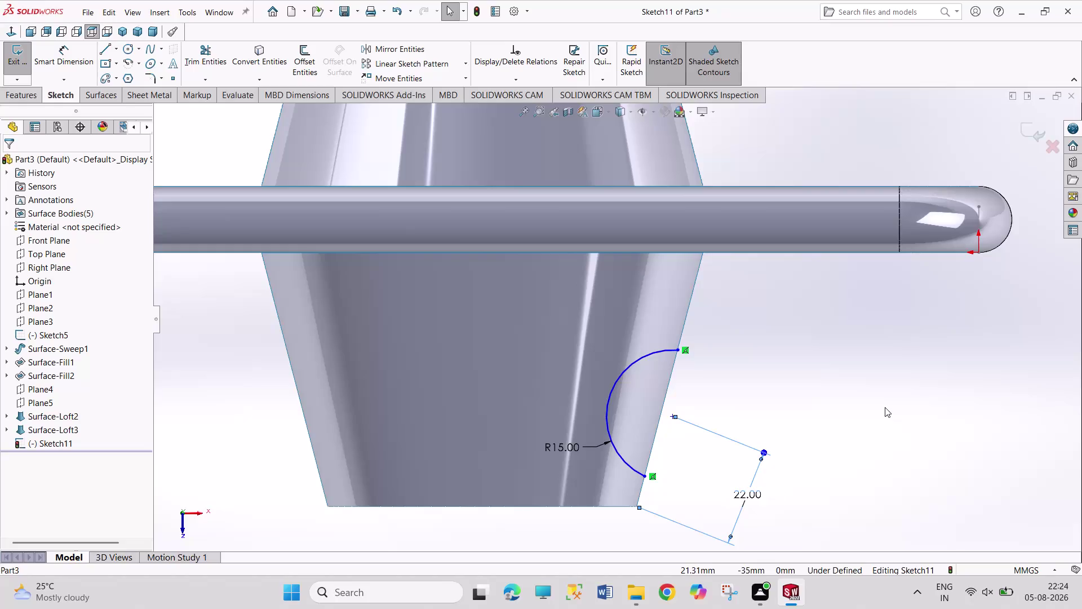
Select the 22 mm dimension on the arc sketch and try deleting it.
key(Escape)
key(Escape)
key(Escape)
key(Escape)
key(Escape)
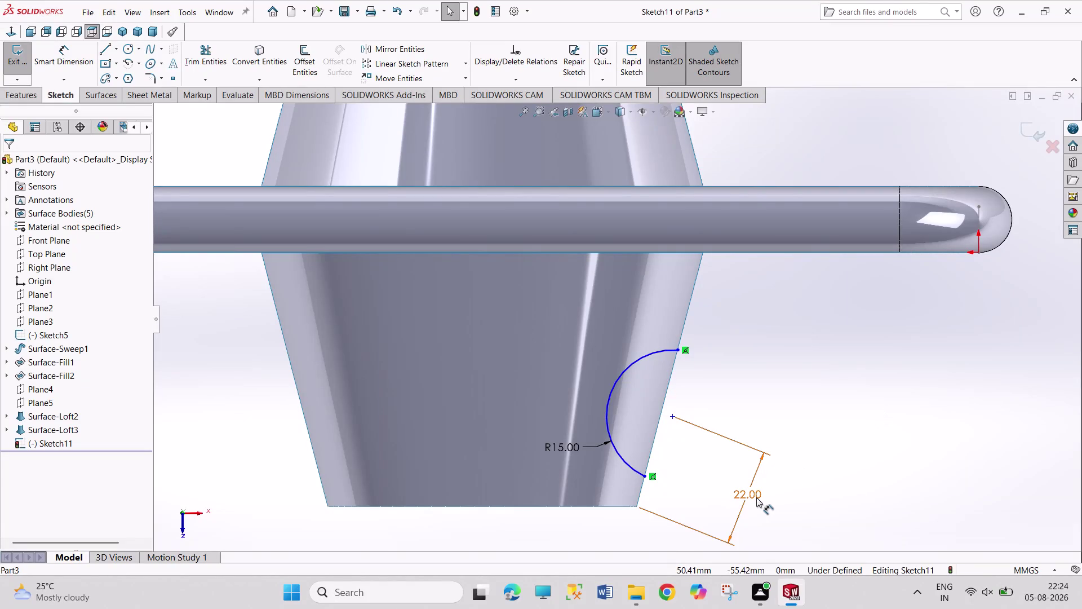
click(756, 497)
key(Escape)
key(Escape)
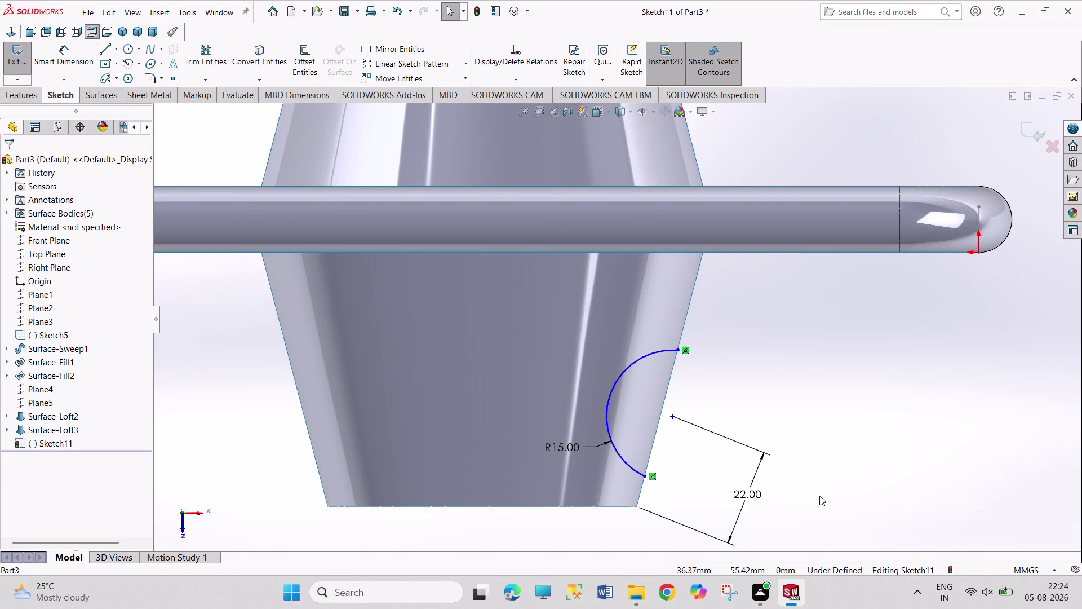
right_click(823, 468)
click(786, 400)
drag(787, 338, 854, 443)
drag(809, 386, 867, 481)
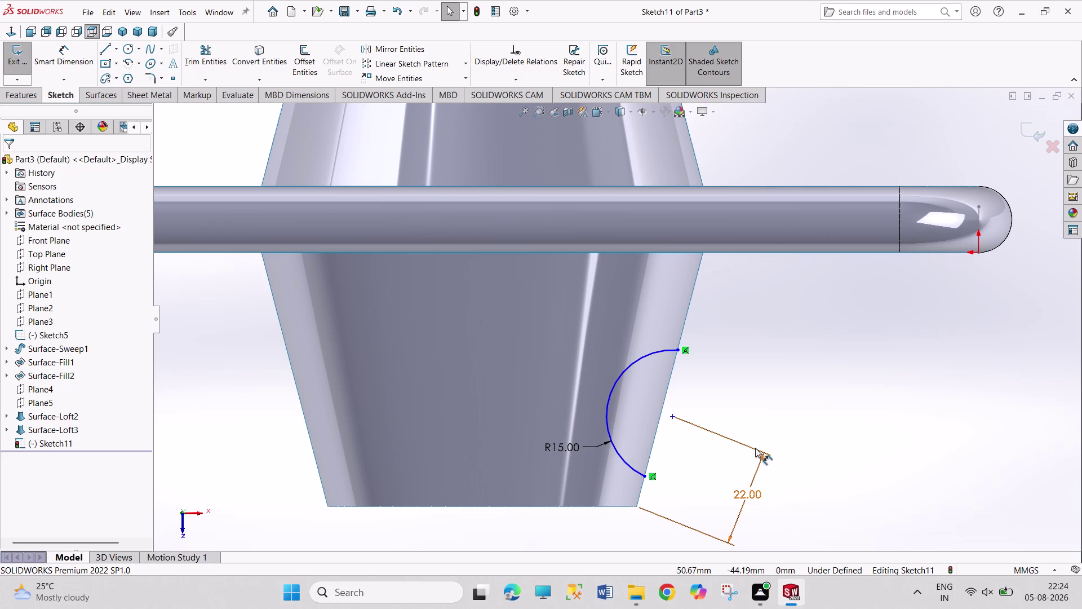
key(Delete)
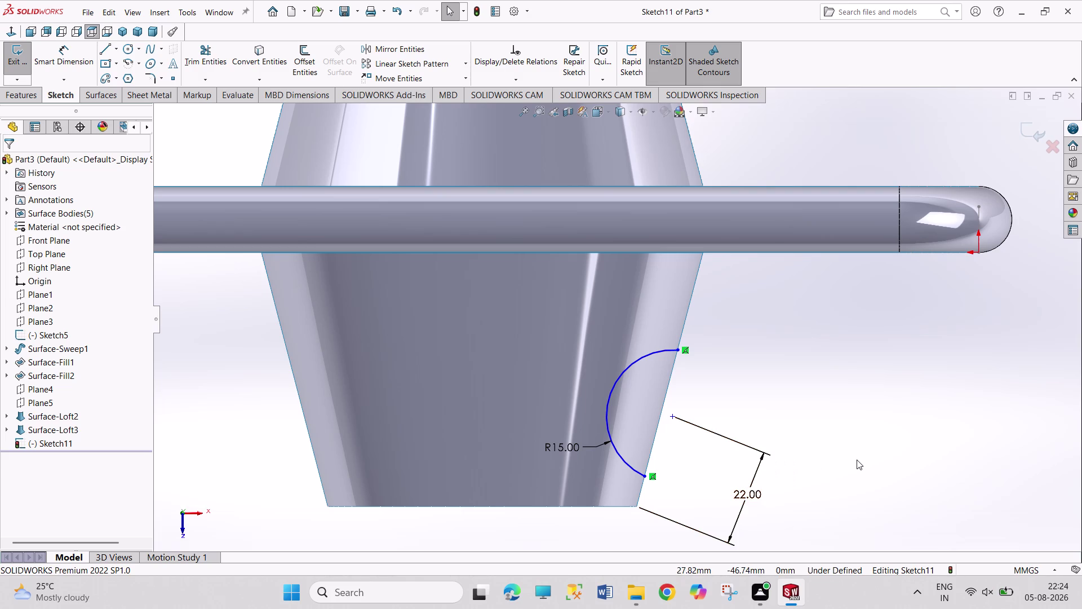
key(Delete)
Delete the 22 mm dimension via its shortcut menu and return to plain selection.
right_click(750, 498)
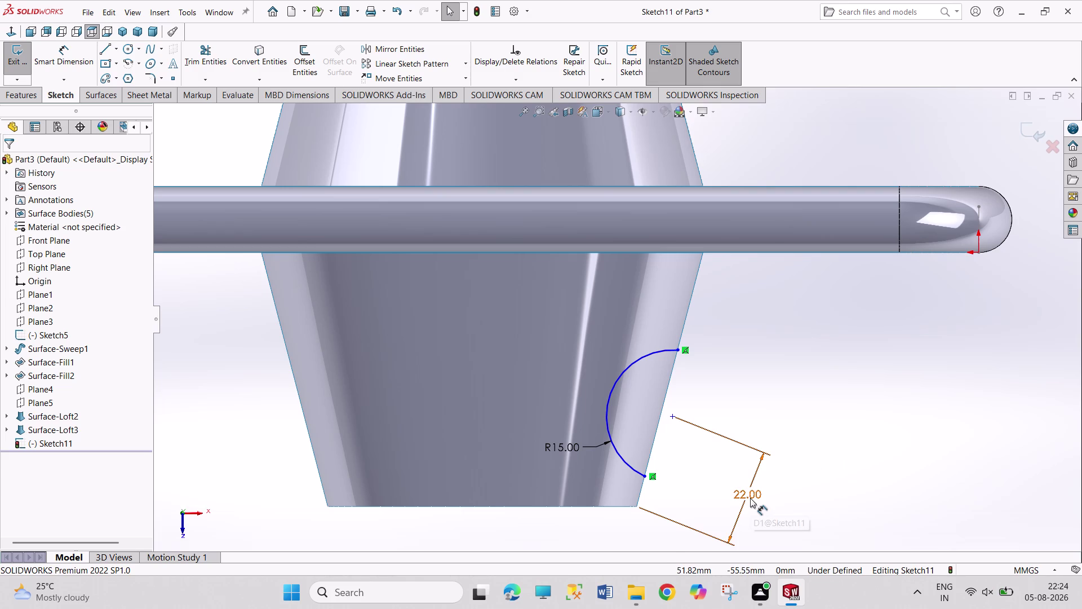
click(780, 440)
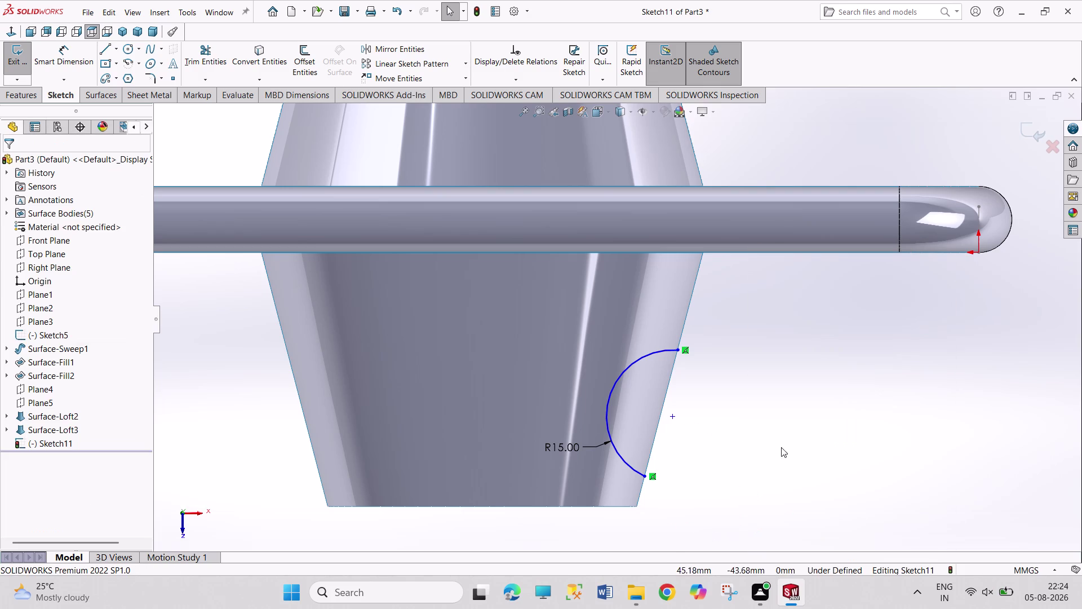
right_drag(782, 448, 788, 346)
right_click(811, 395)
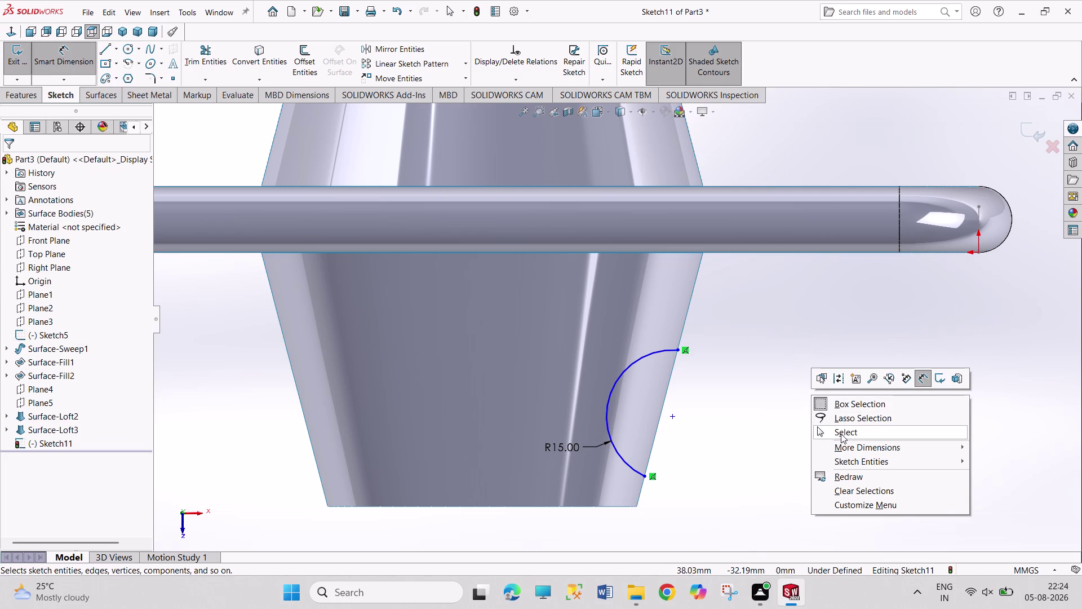
click(841, 433)
click(675, 417)
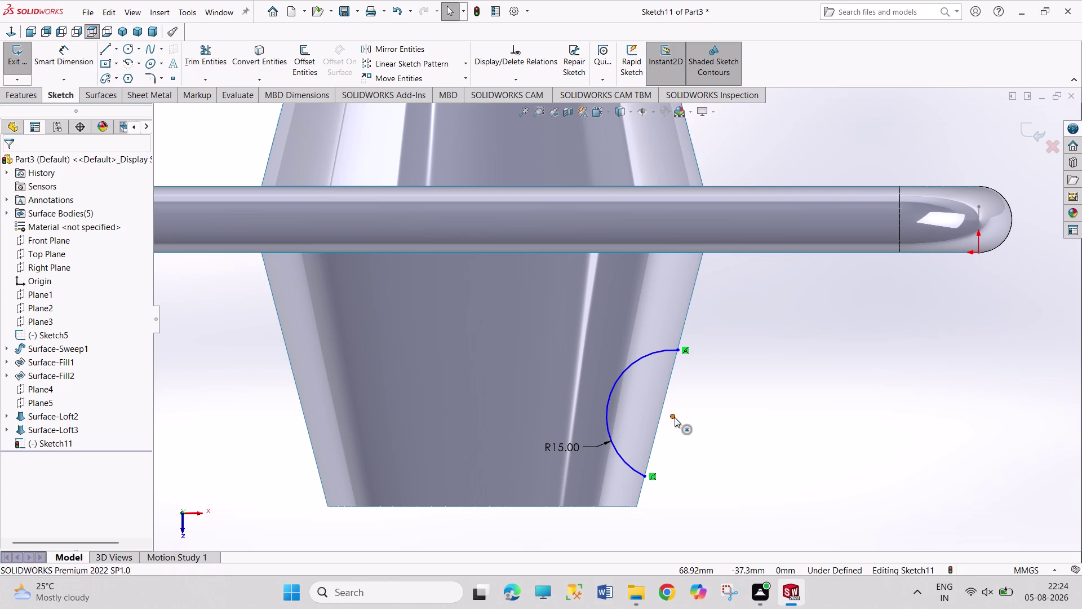
drag(672, 417, 668, 432)
click(715, 475)
Make the arc's centre point coincident with the tapered edge.
click(669, 433)
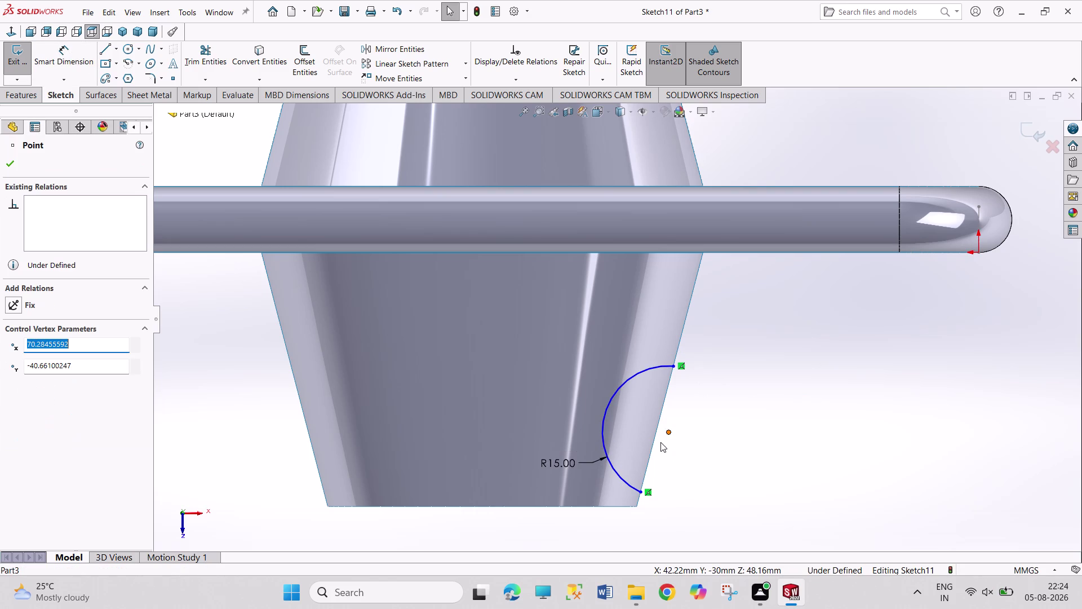
click(654, 439)
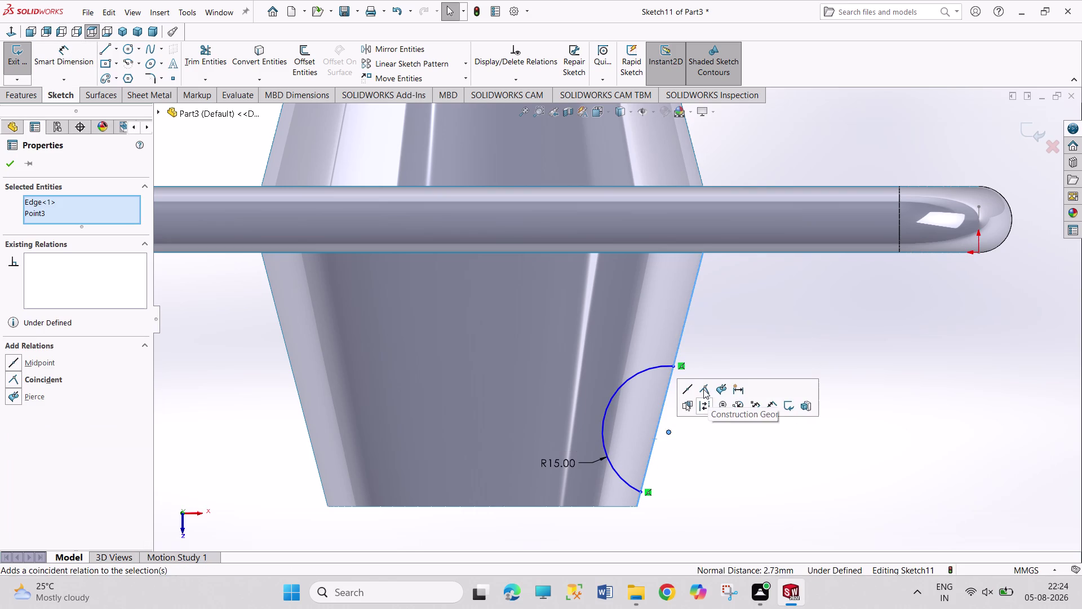
click(703, 389)
click(796, 473)
right_drag(810, 484, 796, 331)
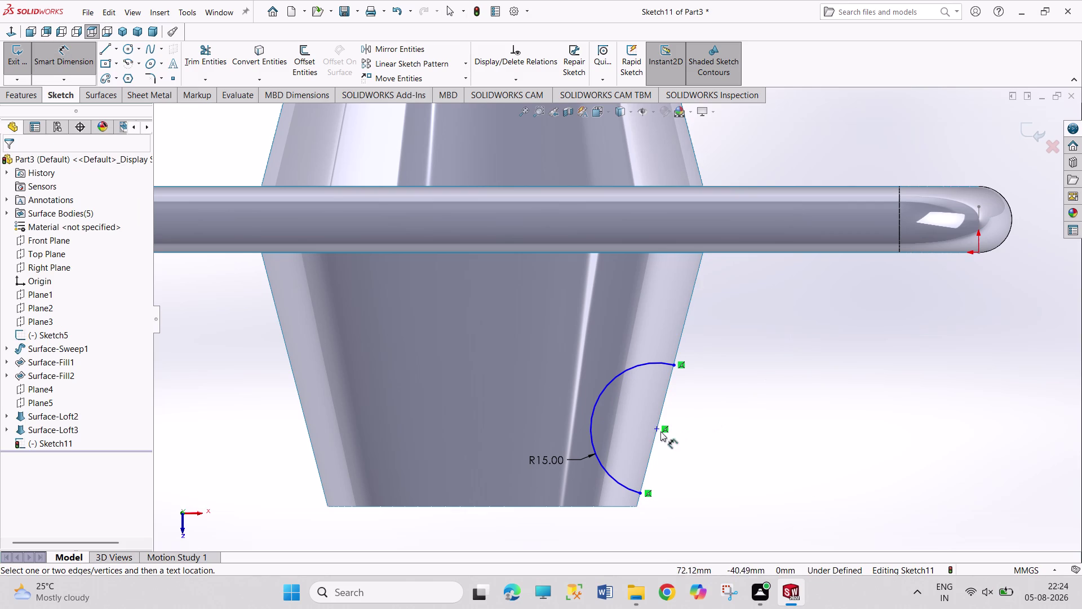
Dimension the centre point 22 mm from the edge's lower corner and exit Sketch11.
click(657, 428)
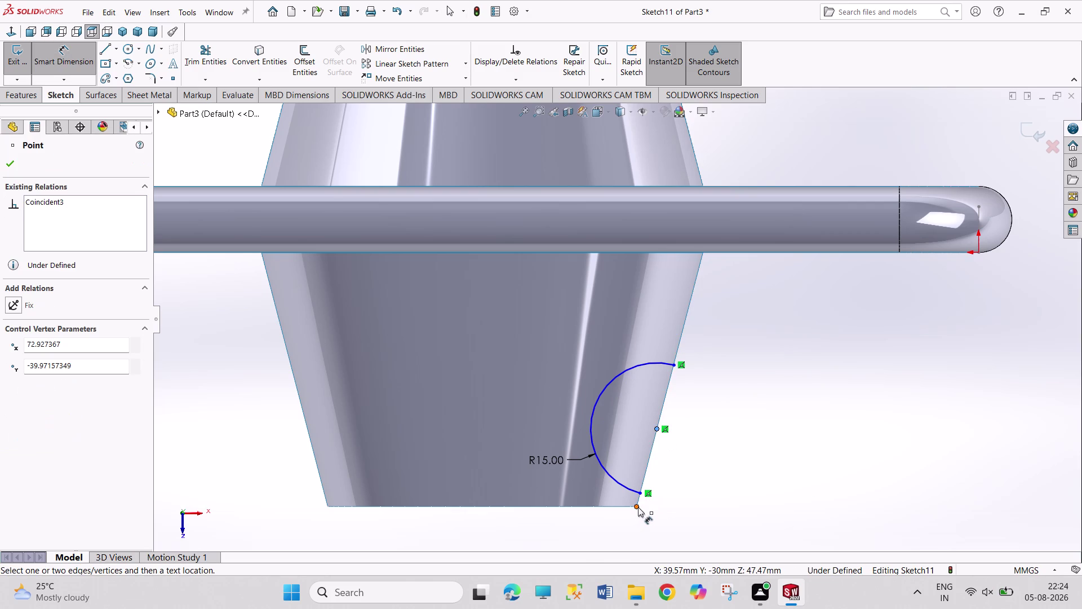
click(637, 506)
click(638, 468)
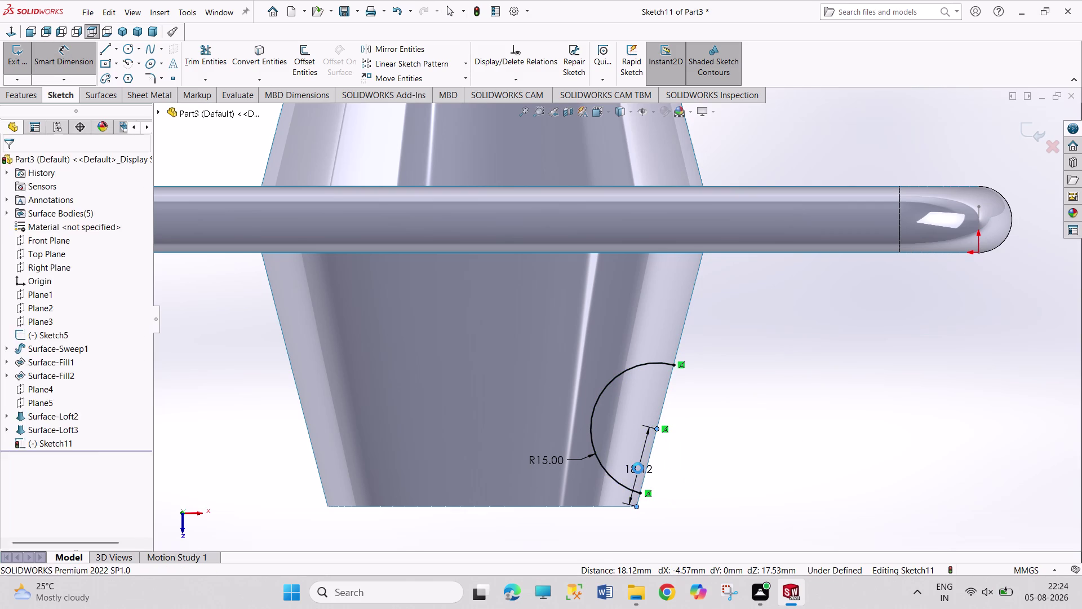
text(22)
key(Return)
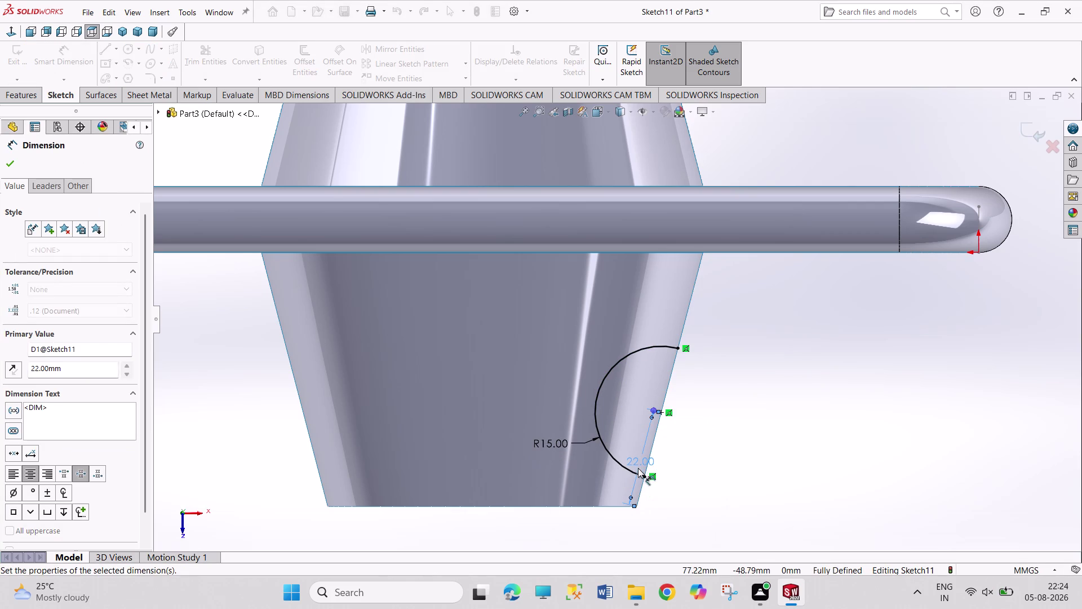
right_click(731, 436)
click(756, 470)
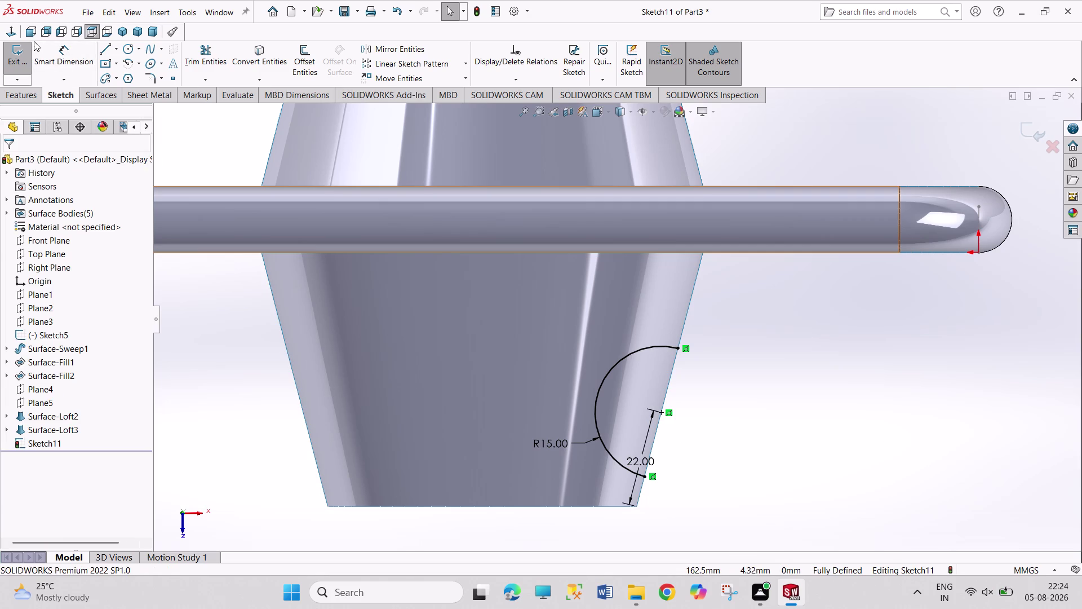
click(17, 51)
Extrude Sketch11's R15 arc as a Blind 80 mm surface in isometric view.
click(117, 32)
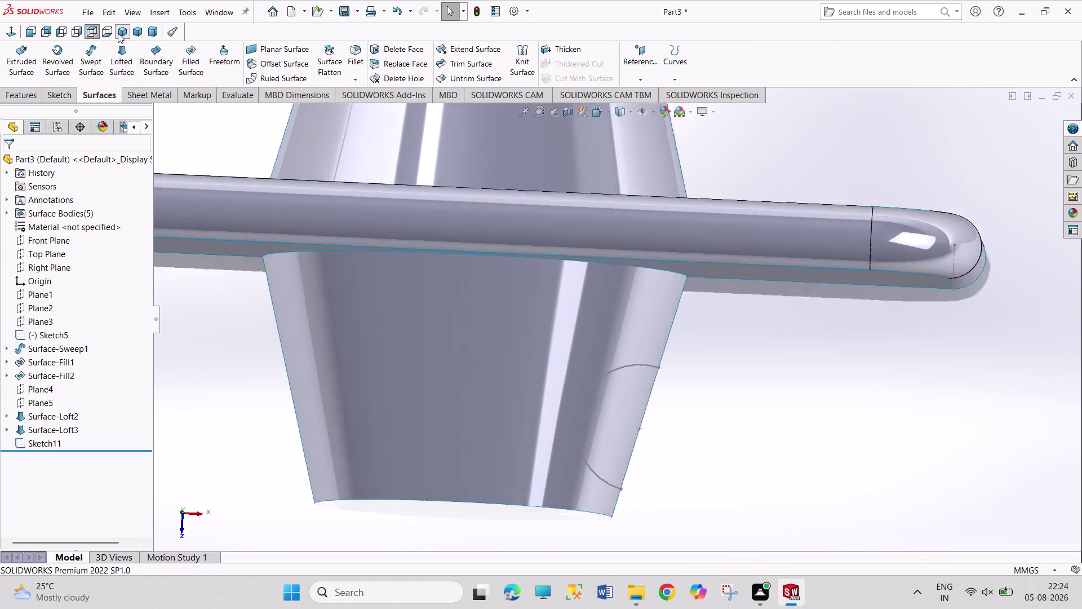
click(16, 64)
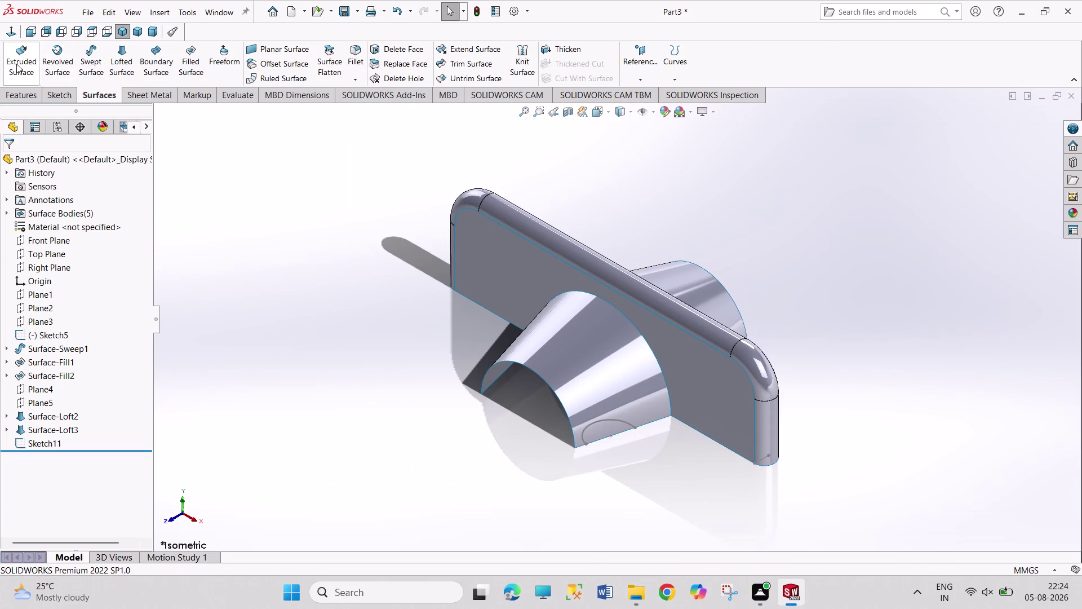
click(599, 421)
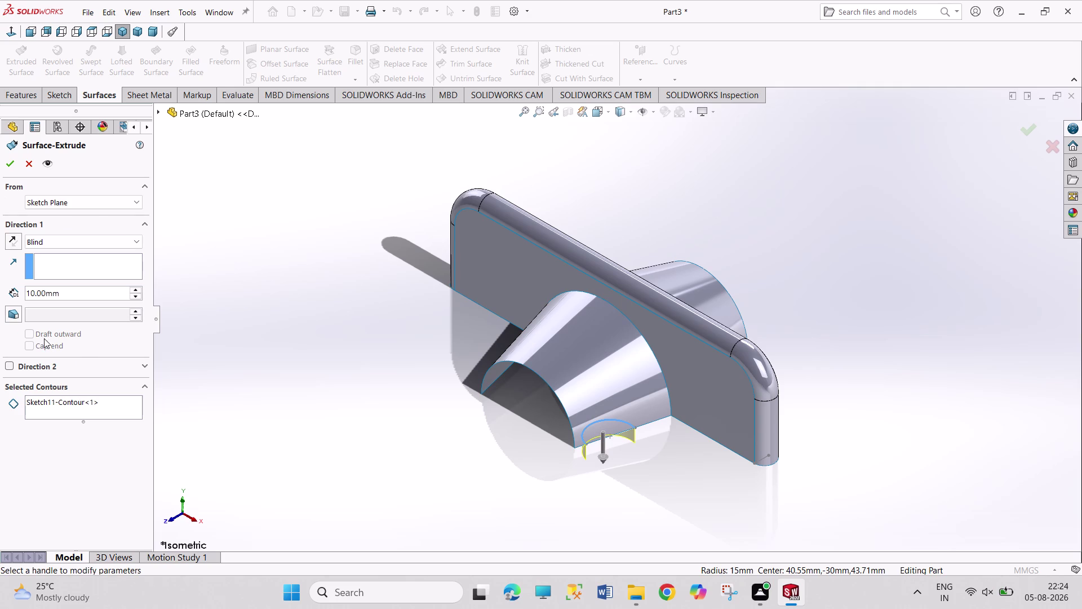
click(12, 241)
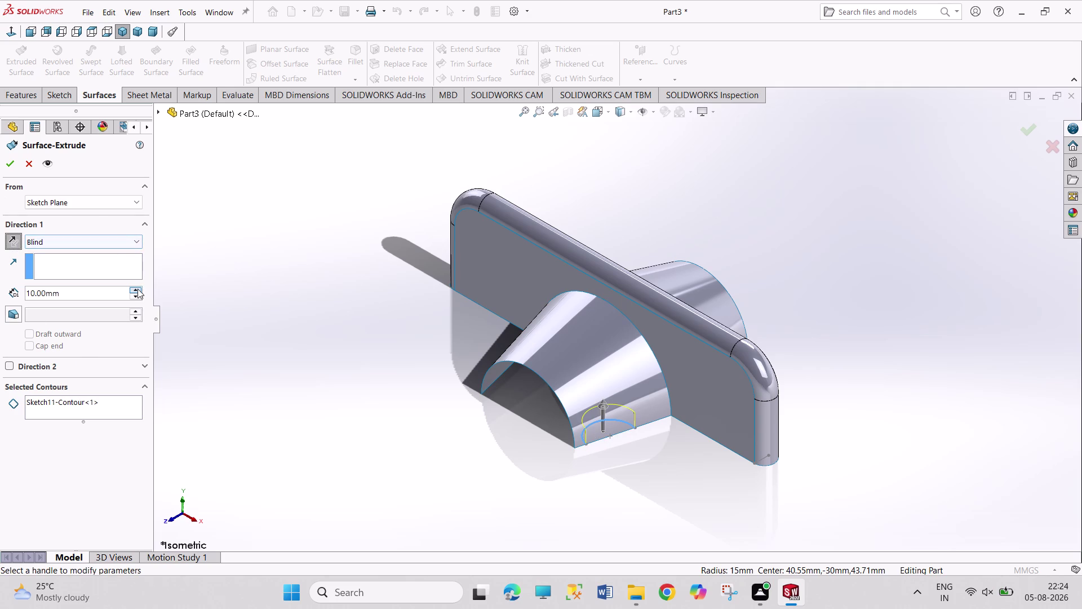
click(137, 288)
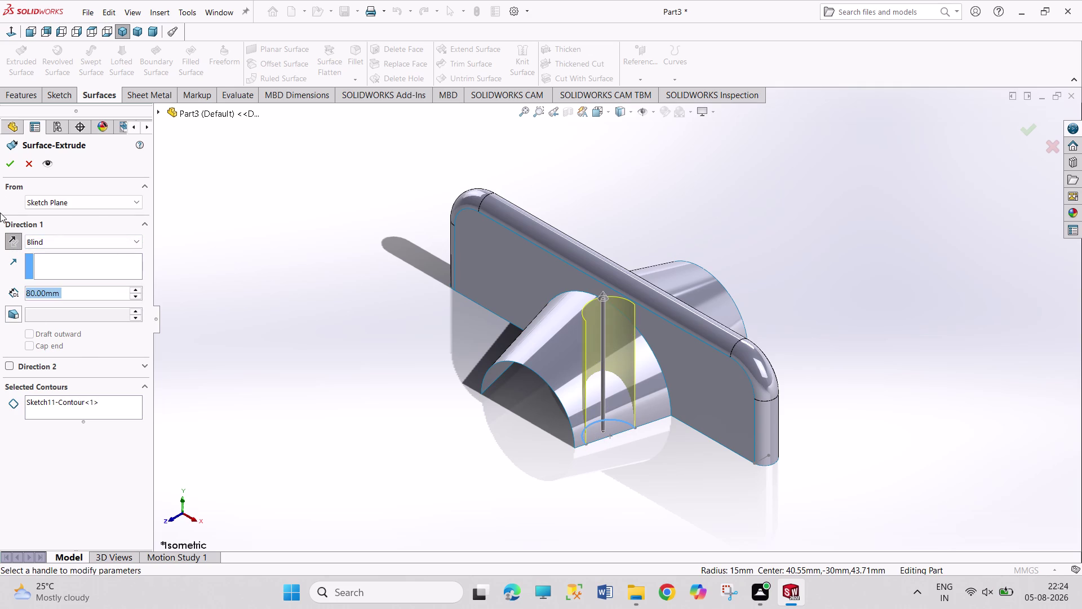
click(10, 164)
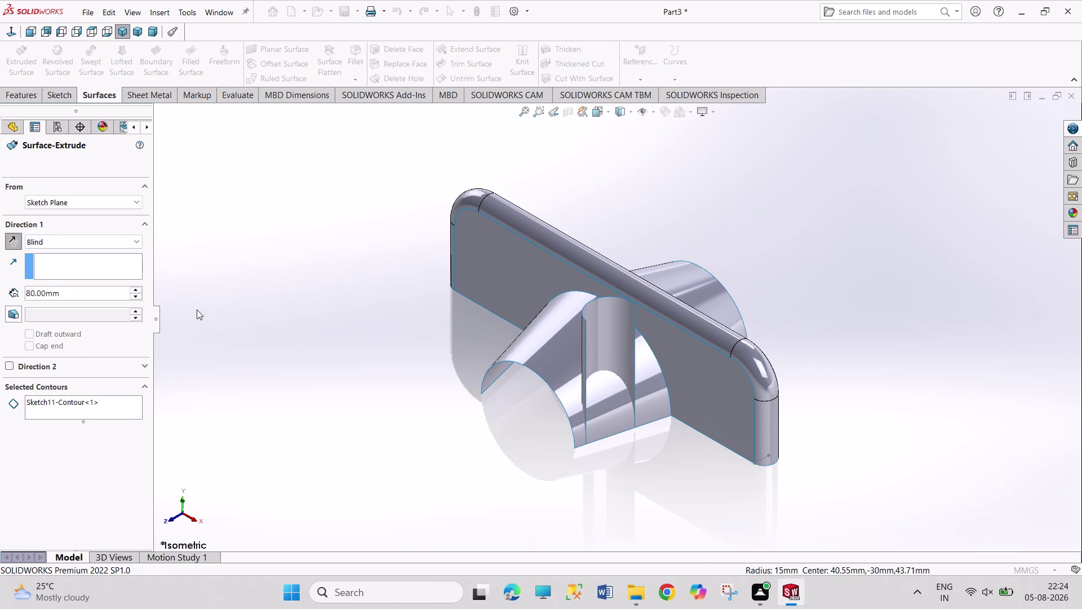
click(201, 314)
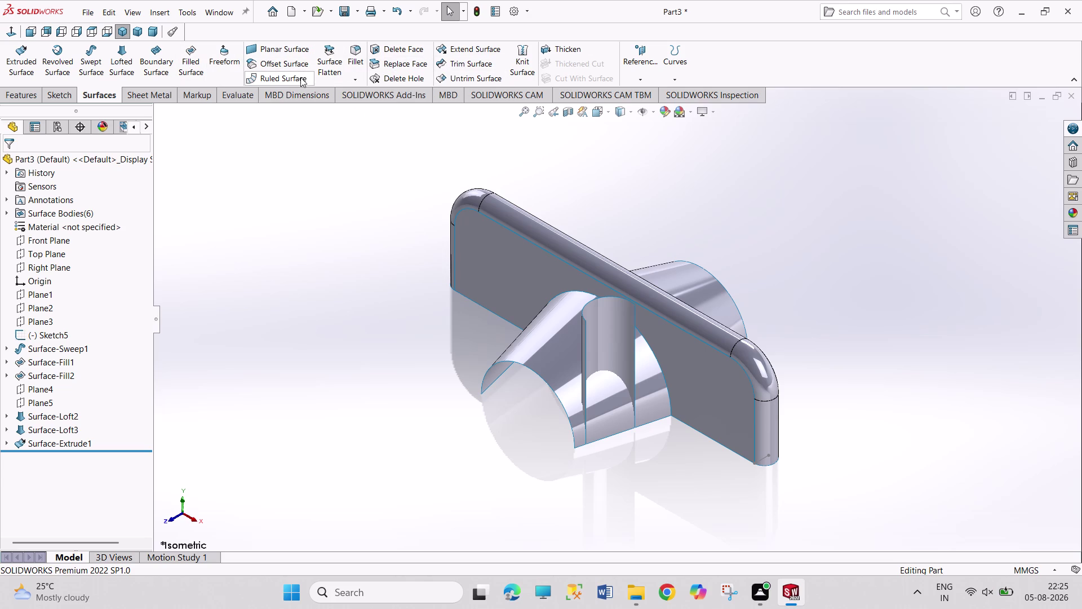
Mutually trim all surfaces, removing the inner loft, extruded piece and two fill pieces.
click(466, 68)
drag(376, 104, 888, 485)
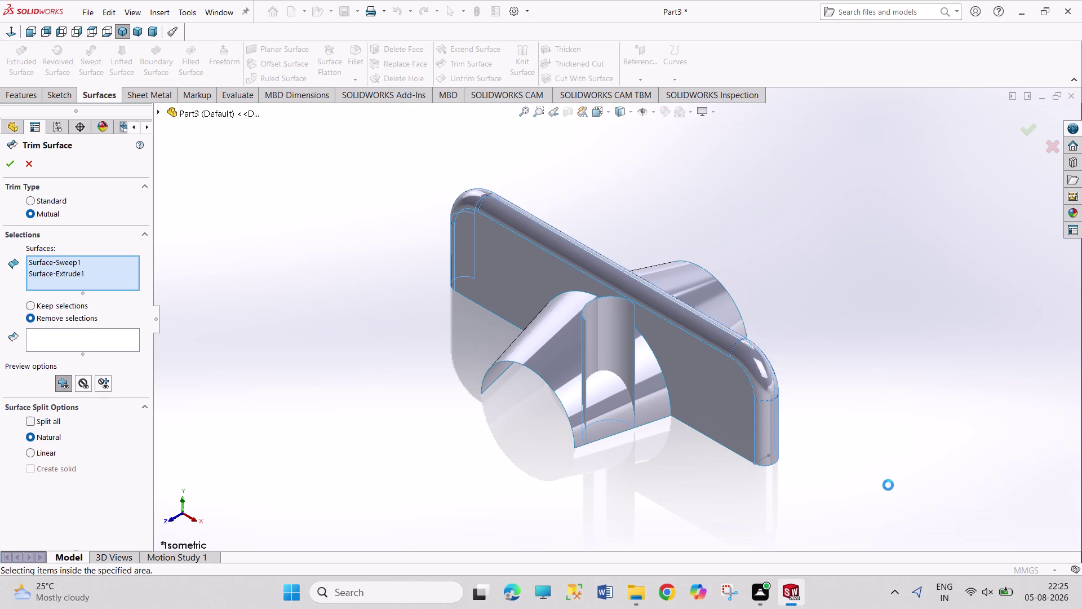
click(98, 377)
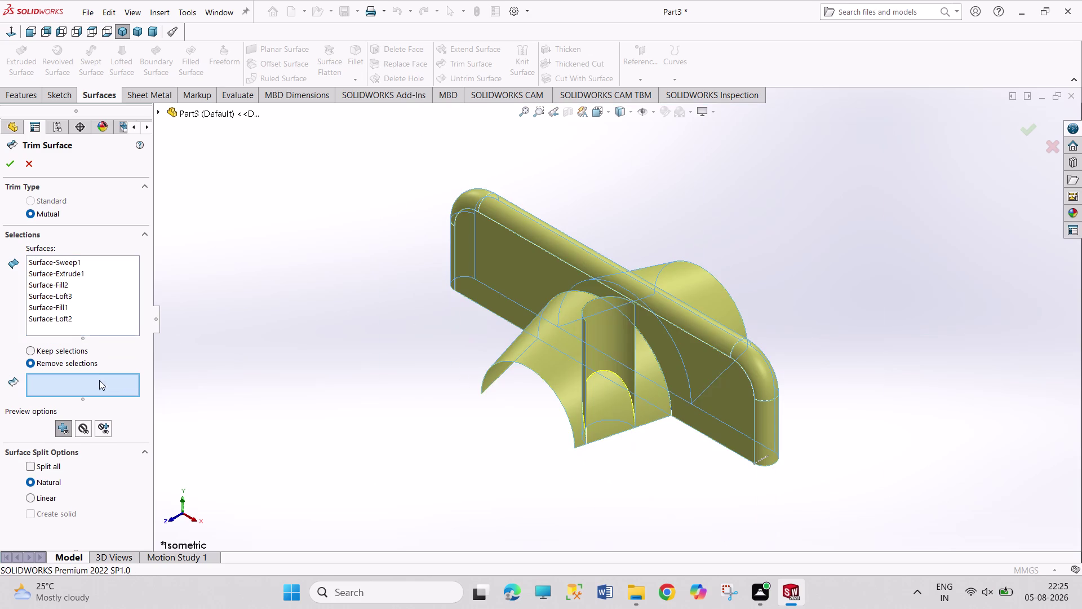
middle_drag(823, 408, 794, 416)
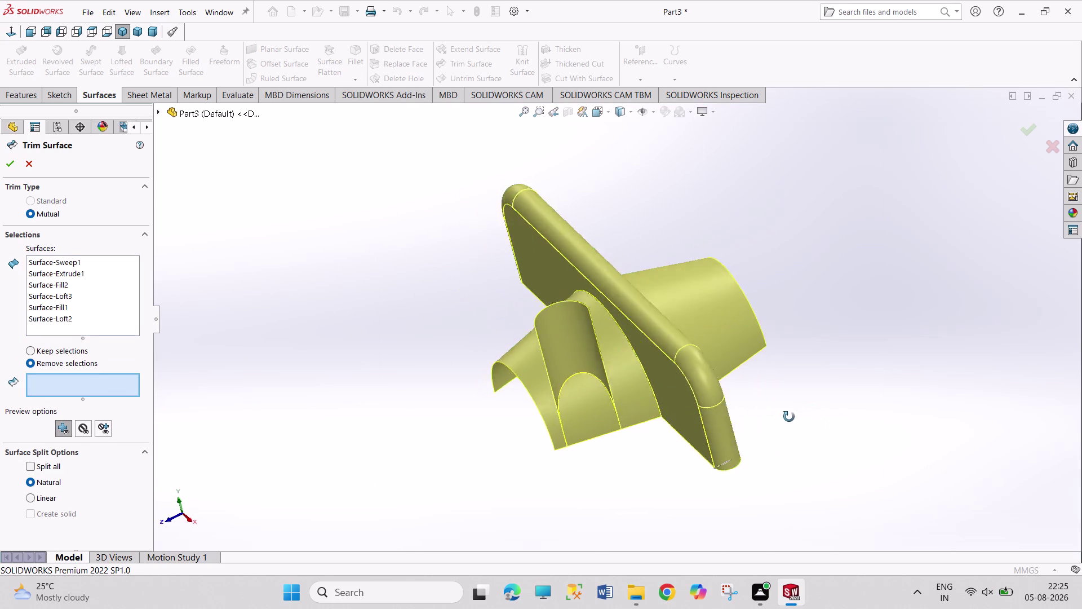
middle_drag(793, 415, 788, 442)
click(578, 420)
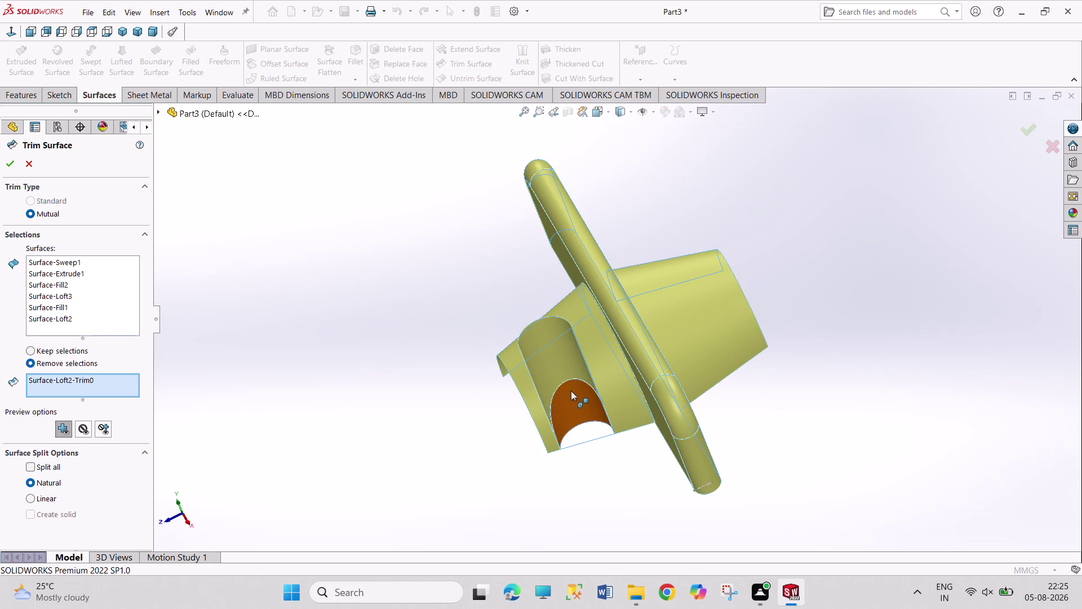
click(560, 361)
middle_drag(517, 422, 572, 365)
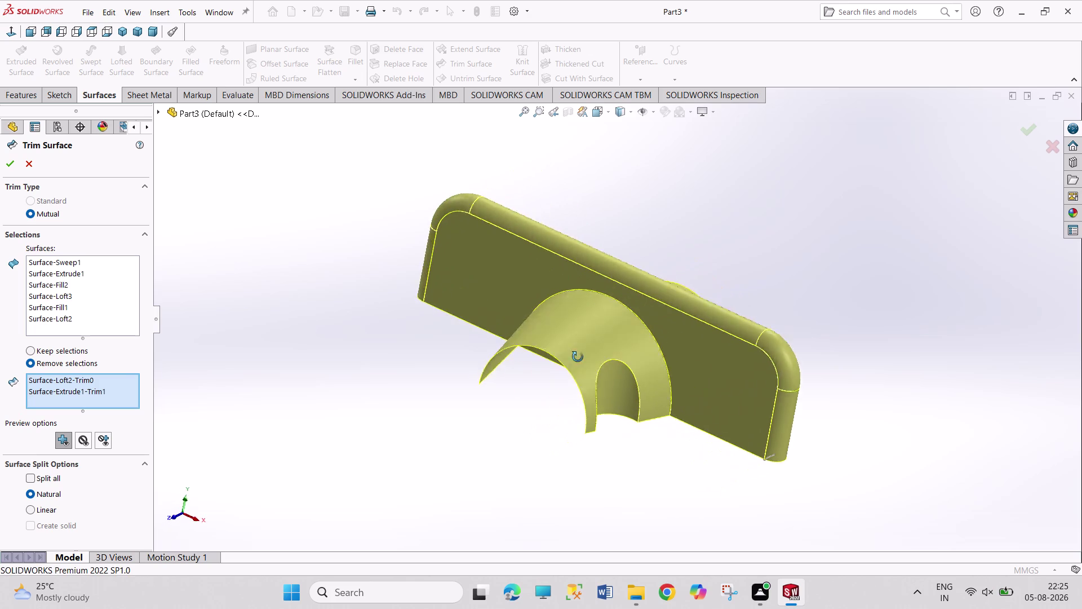
middle_drag(571, 364, 602, 310)
click(587, 364)
middle_drag(639, 439, 590, 316)
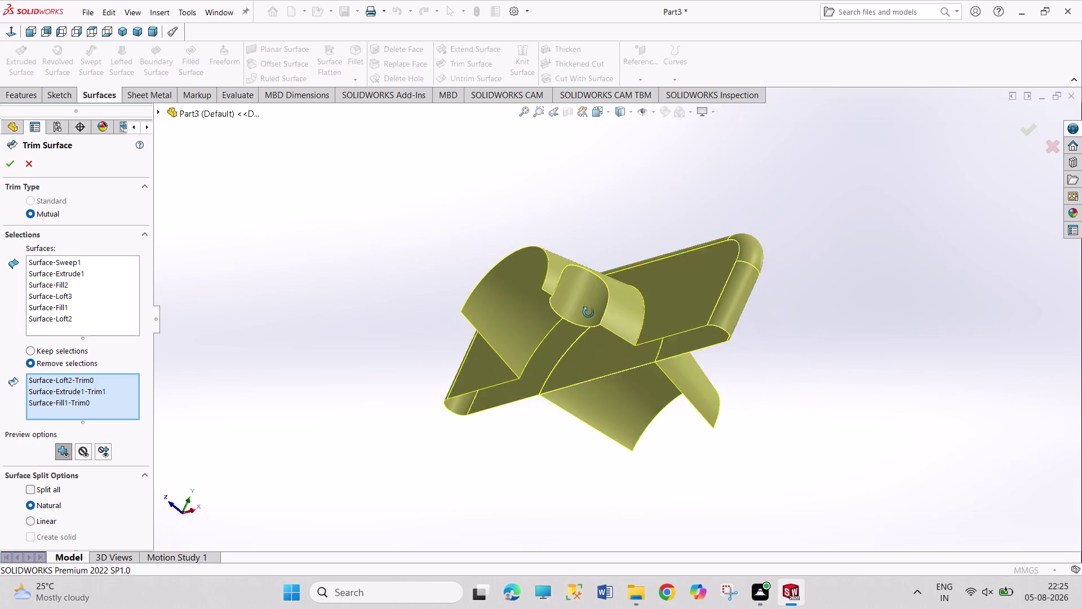
middle_drag(590, 316, 545, 236)
click(599, 359)
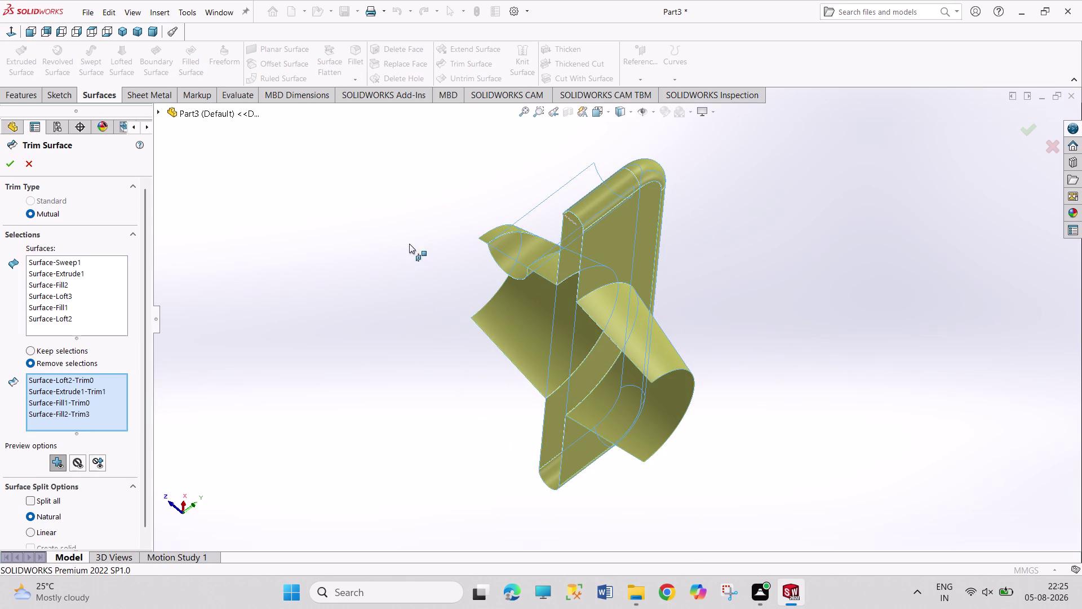
middle_drag(409, 243, 455, 426)
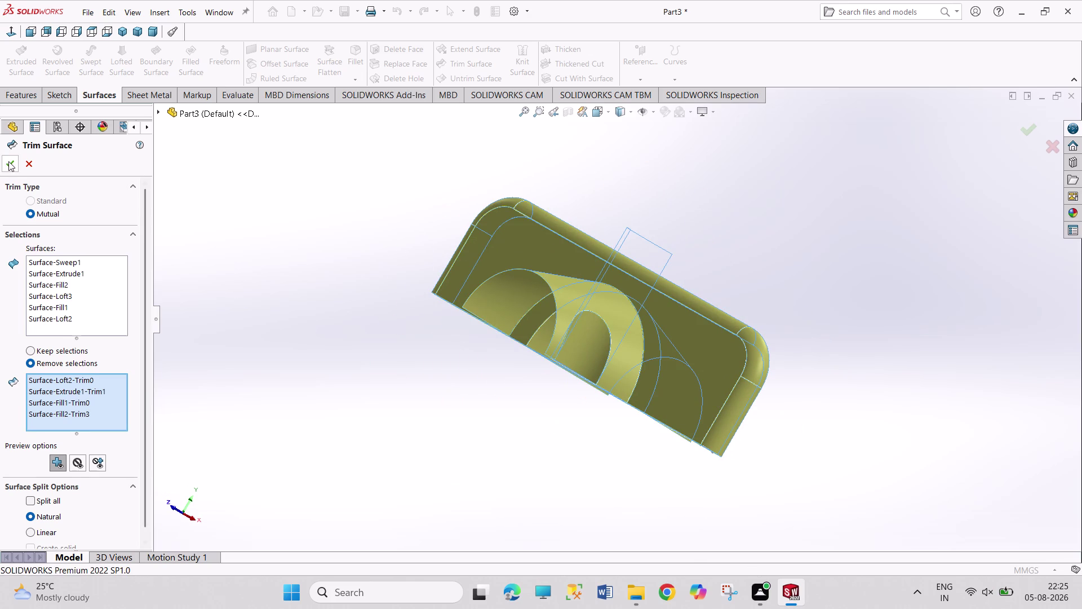
click(8, 162)
Orbit the model to inspect the trimmed arch and mount.
middle_drag(666, 208, 590, 233)
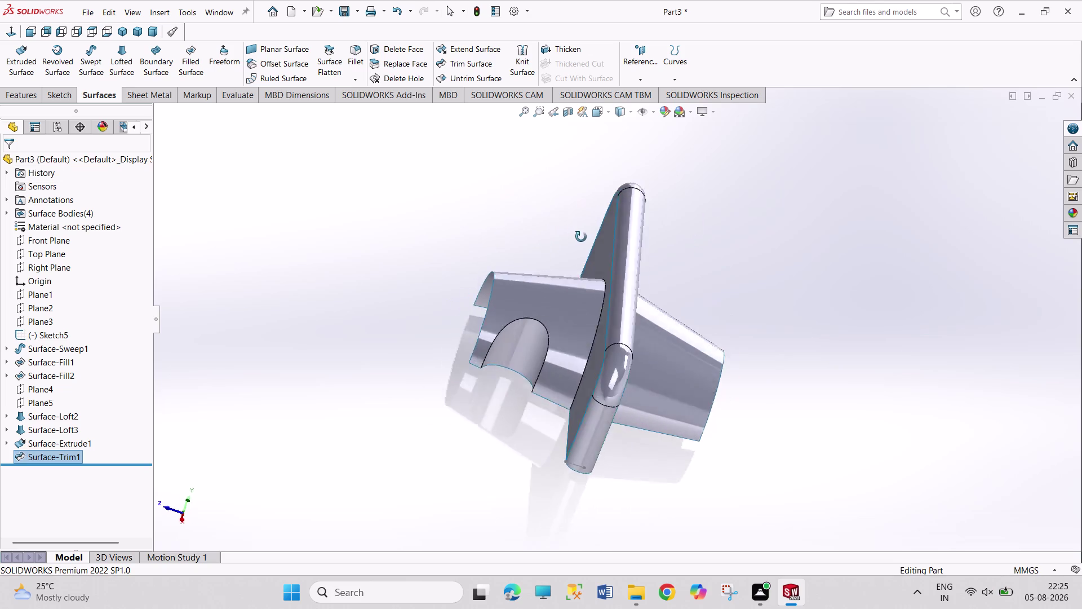
middle_drag(591, 232, 723, 206)
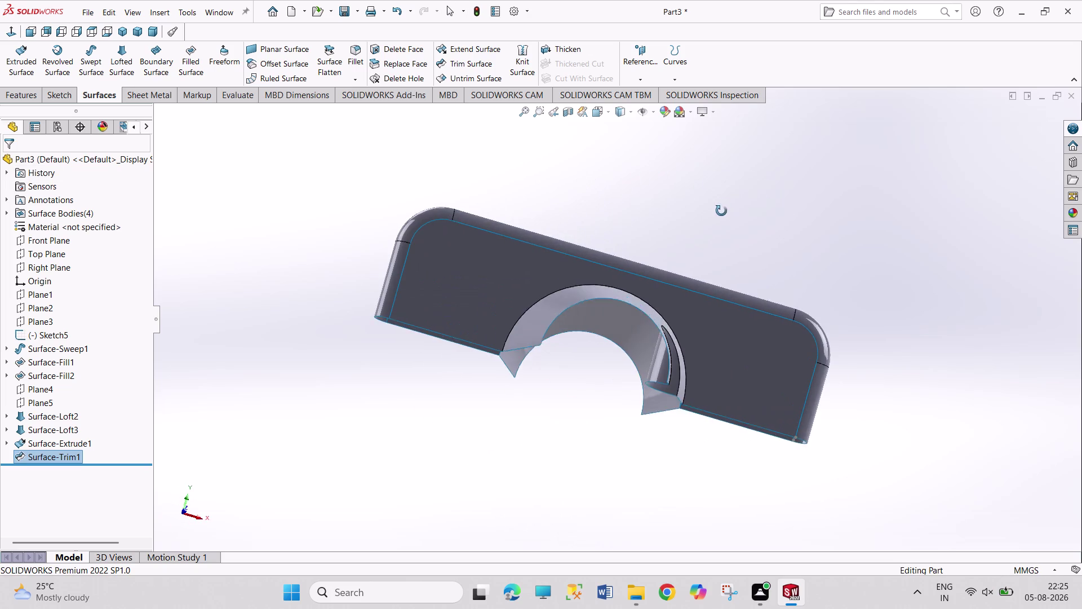
middle_drag(723, 206, 659, 224)
middle_drag(732, 237, 724, 232)
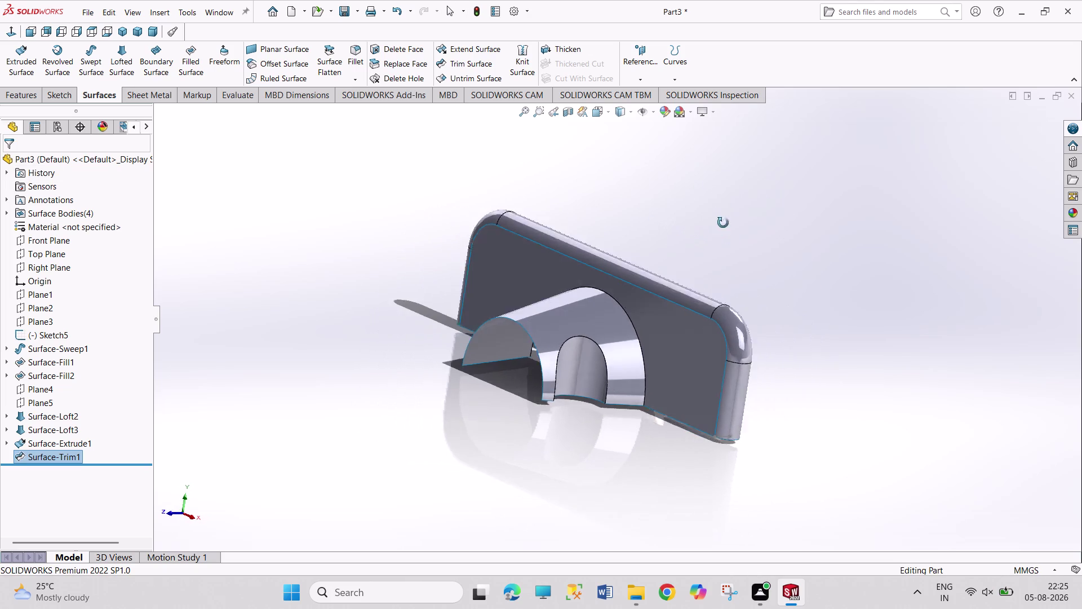
middle_drag(723, 233, 744, 299)
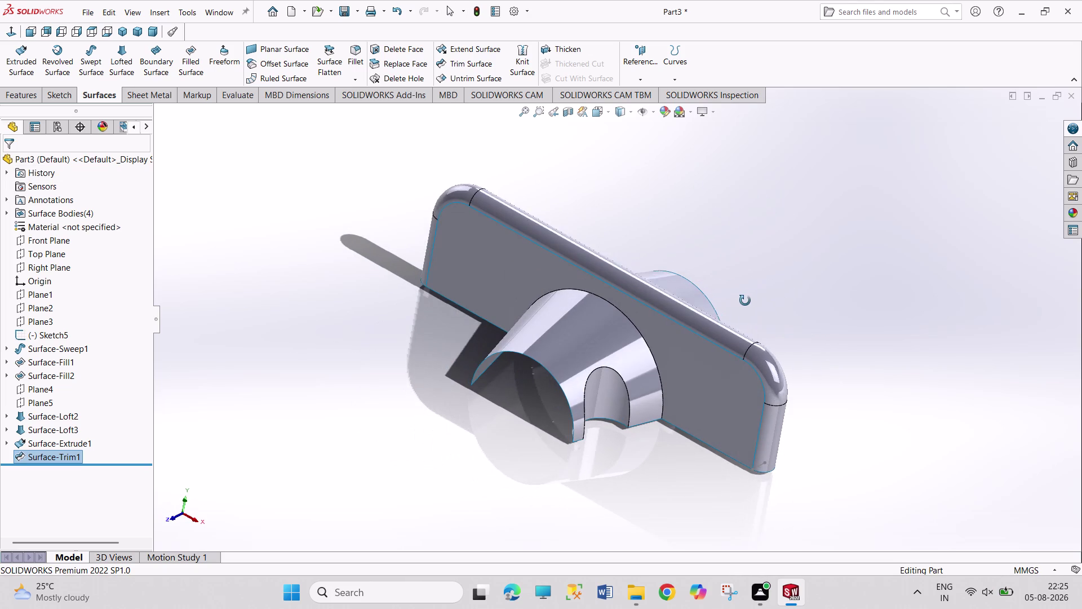
middle_drag(744, 300, 745, 300)
Knit Surface-Fill1 and Surface-Loft2 into a single Surface-Knit1.
click(664, 351)
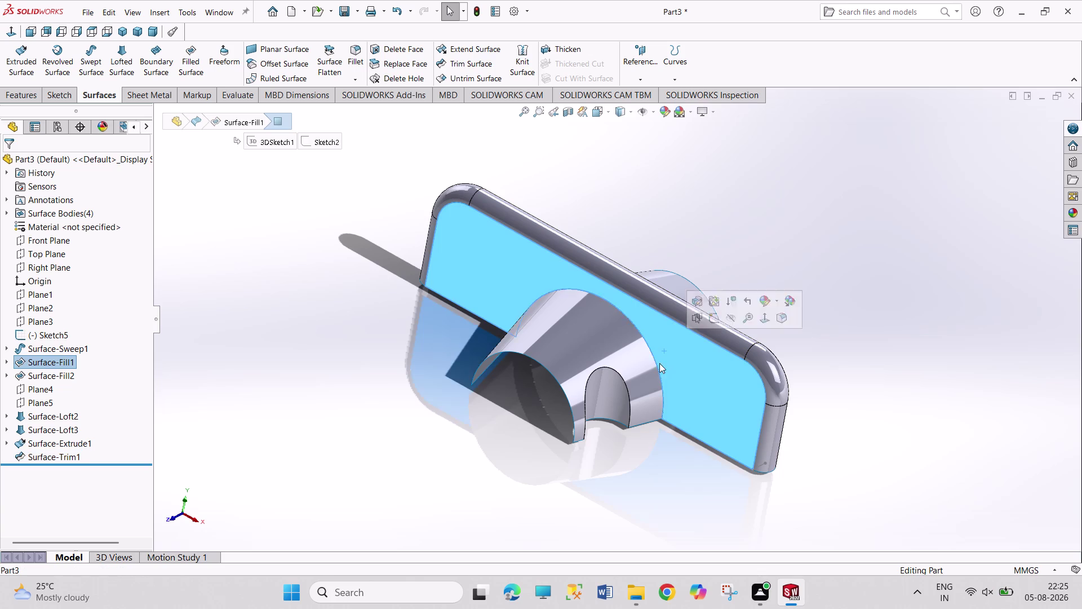
click(653, 364)
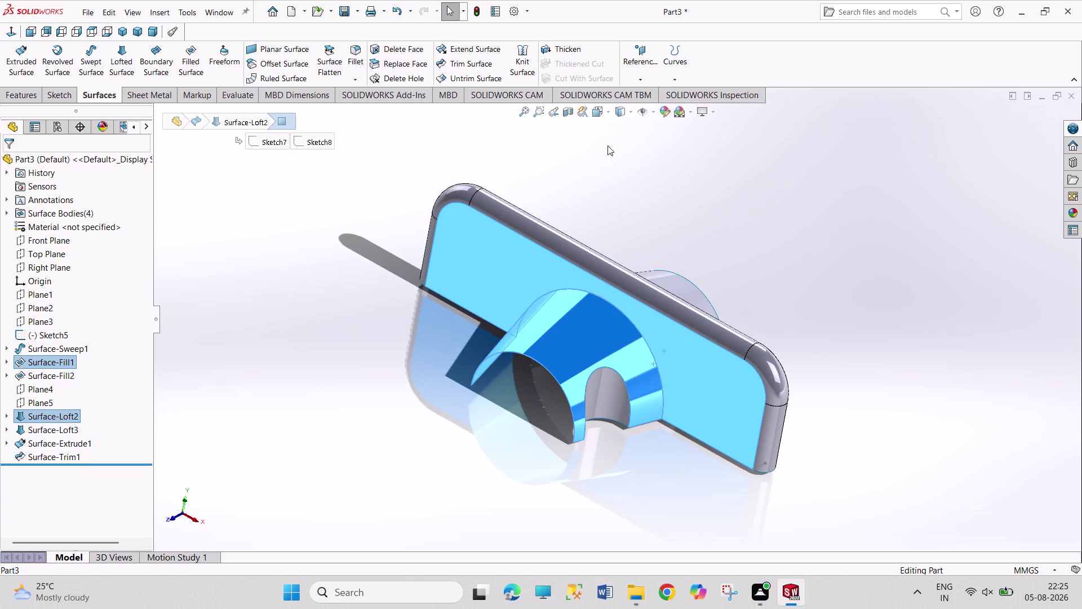
click(524, 67)
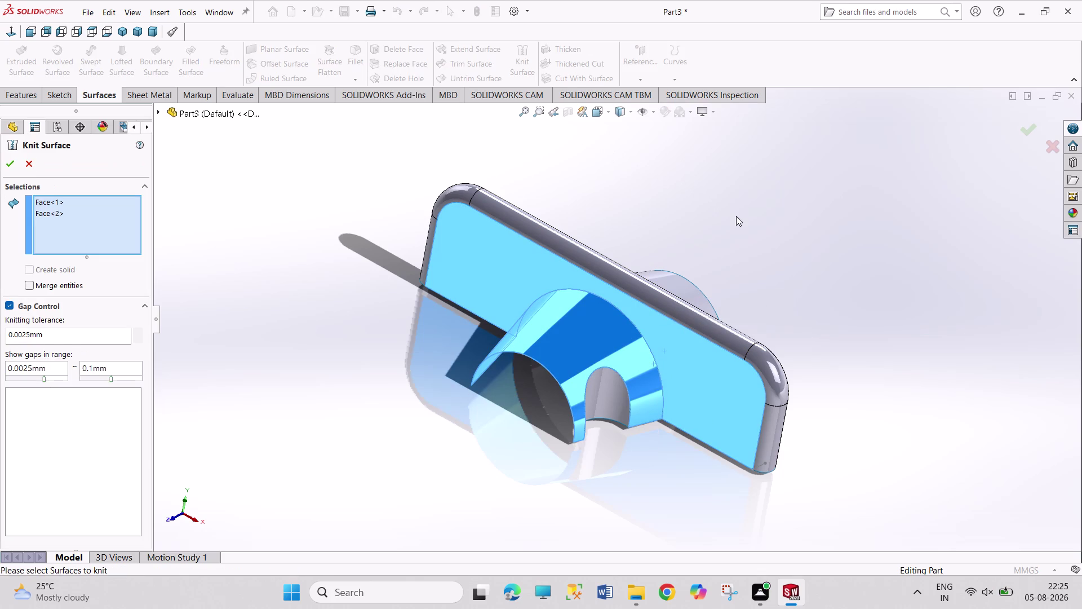
click(11, 163)
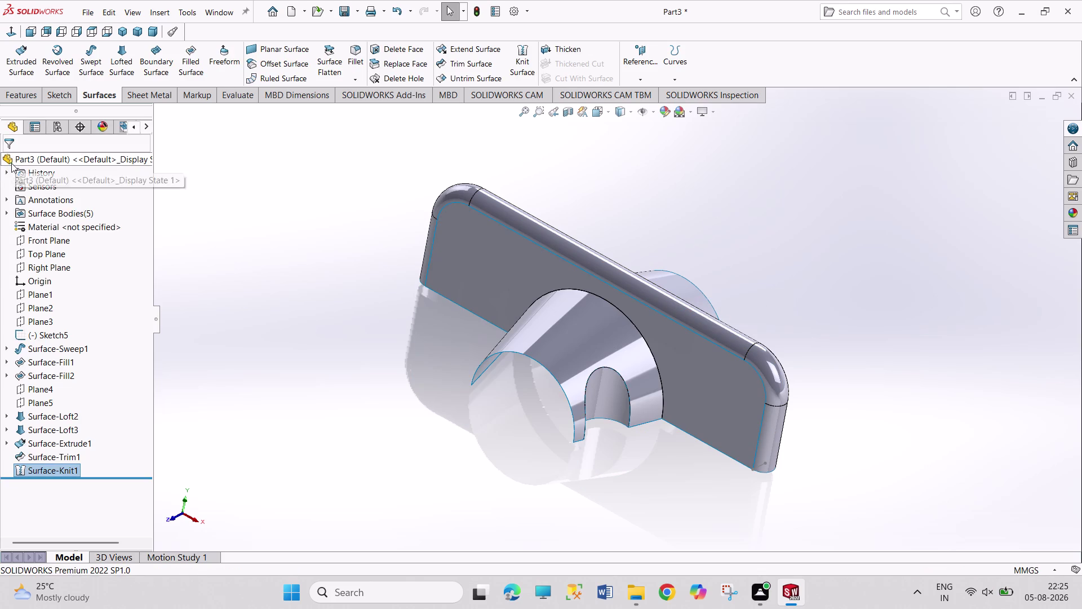
drag(336, 120, 887, 552)
click(507, 64)
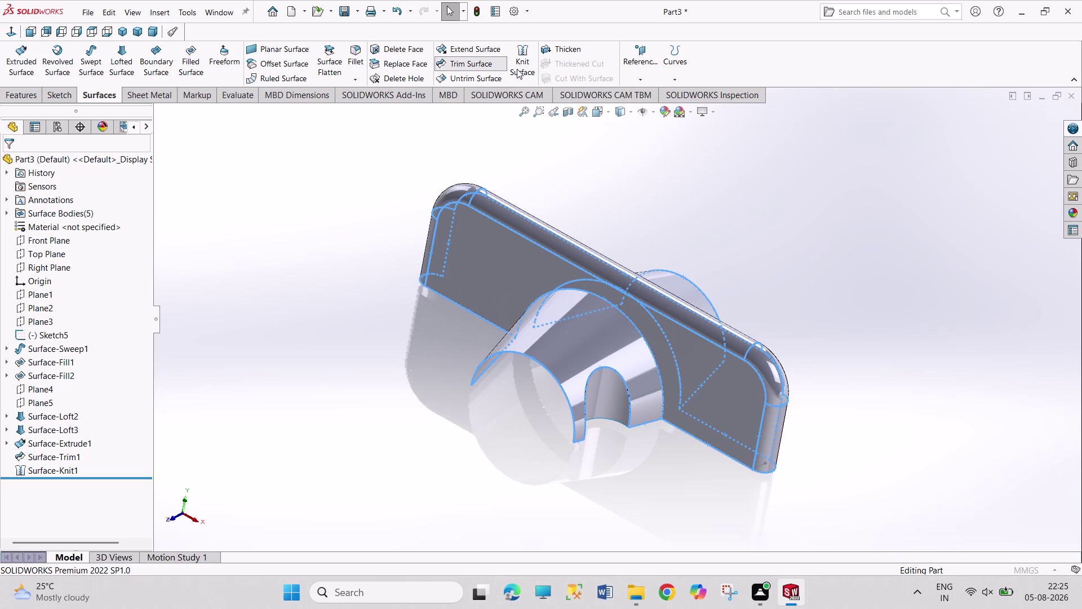
click(517, 68)
key(Escape)
key(Escape)
key(Escape)
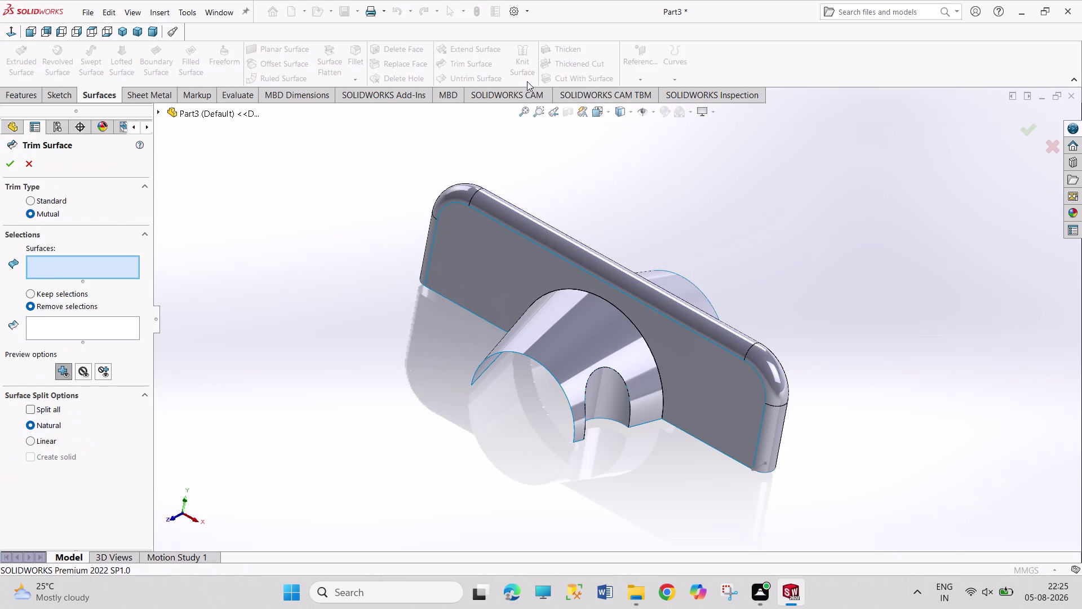
key(Escape)
key(Escape)
key(Escape)
key(Escape)
click(519, 58)
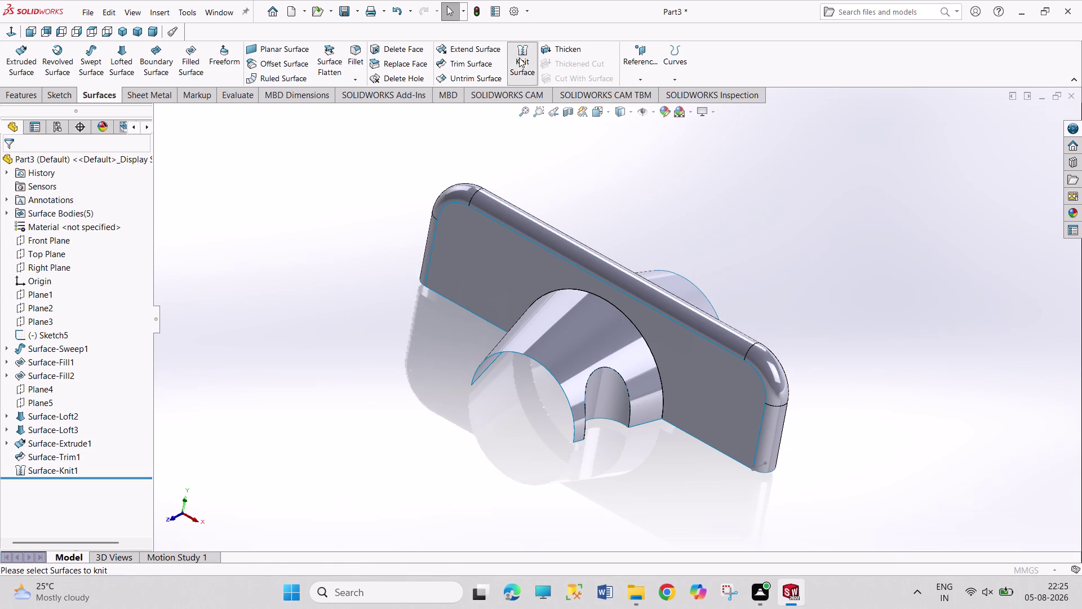
drag(371, 132, 936, 565)
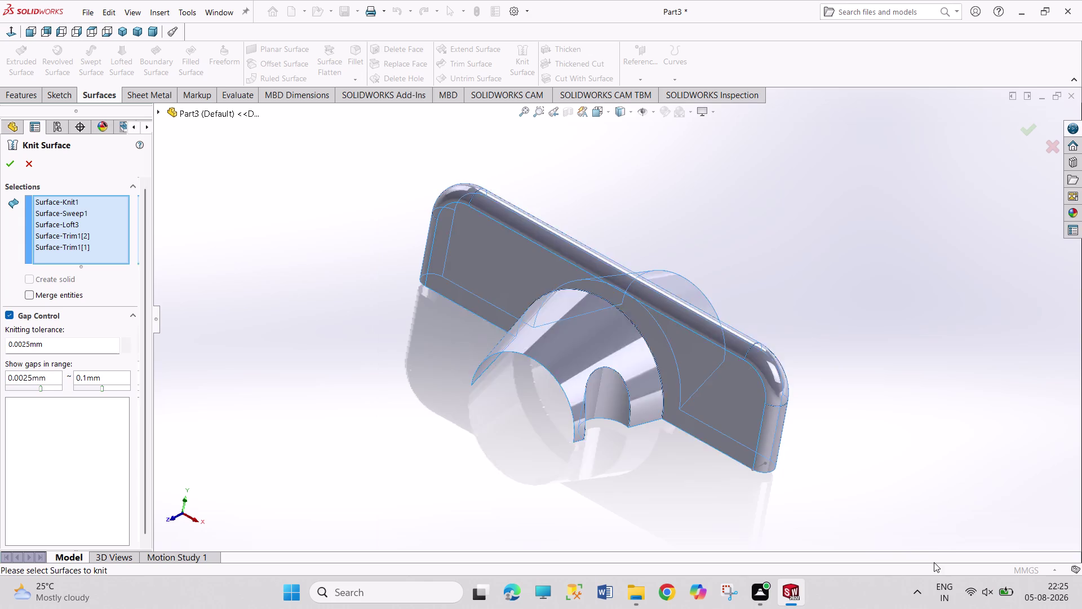
click(15, 168)
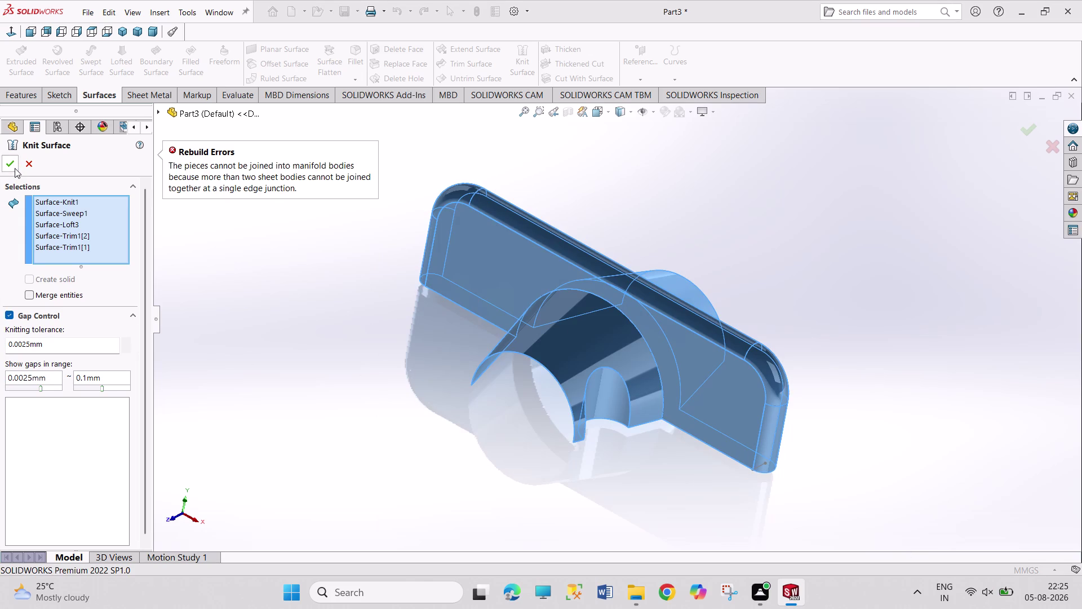
click(30, 166)
click(362, 384)
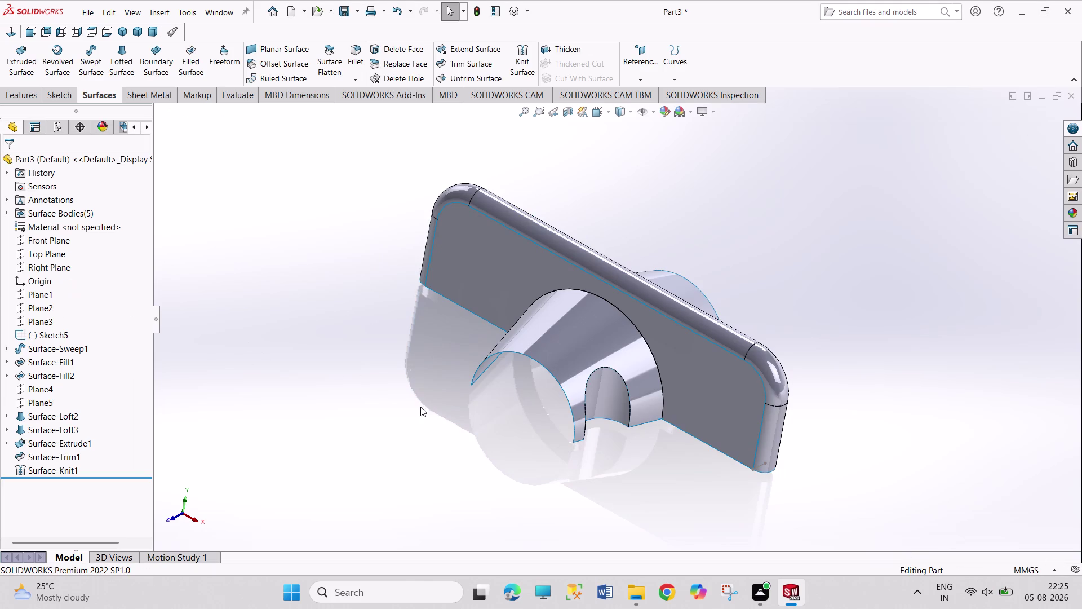
middle_drag(432, 410, 329, 425)
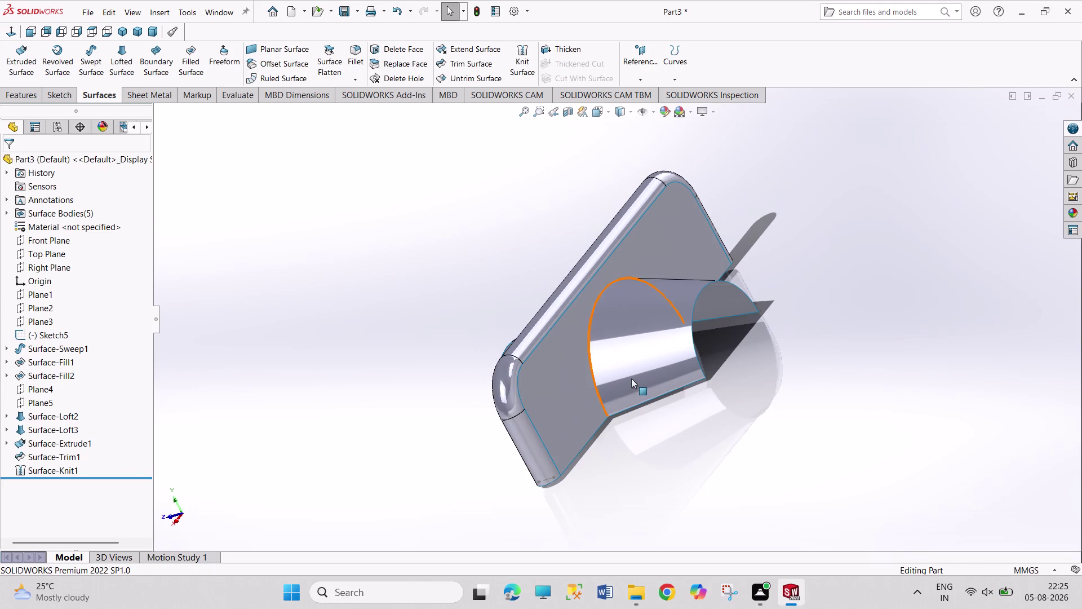
Knit Surface-Fill2 and Surface-Loft3 into Surface-Knit3.
click(631, 378)
click(549, 397)
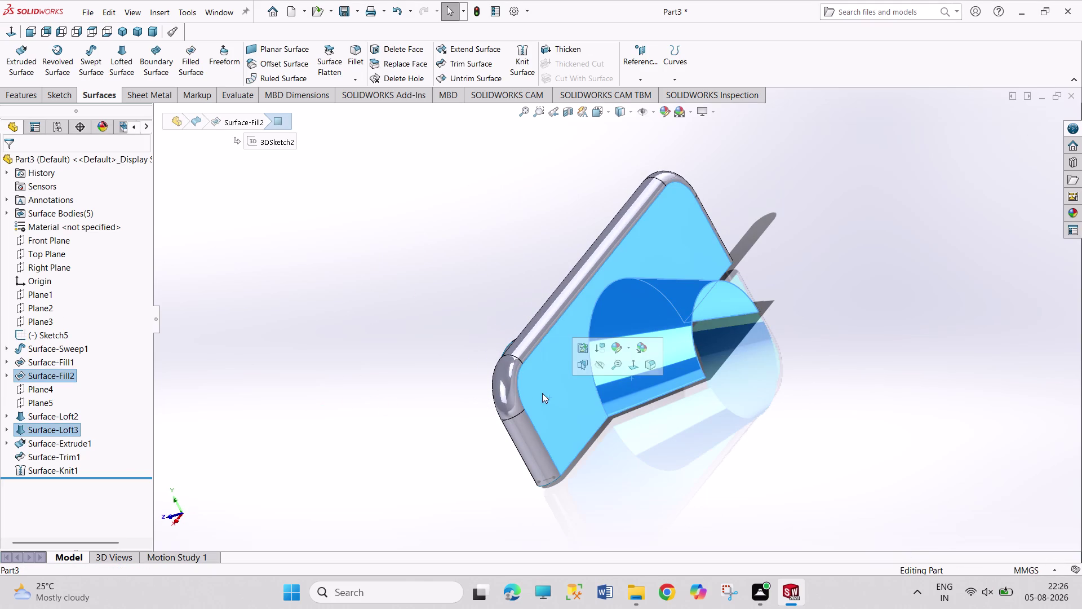
click(530, 61)
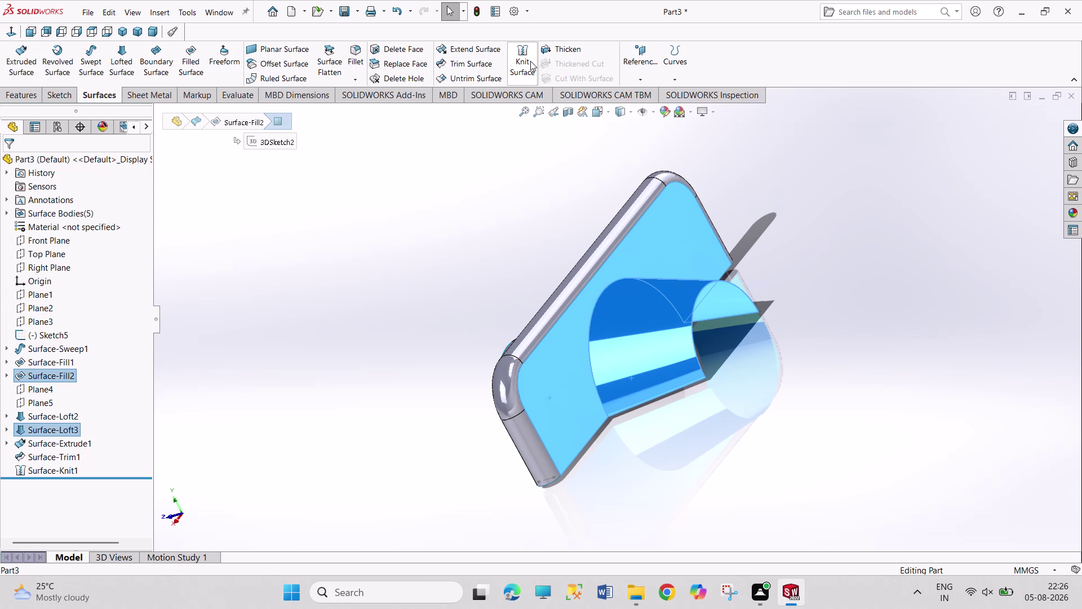
click(15, 167)
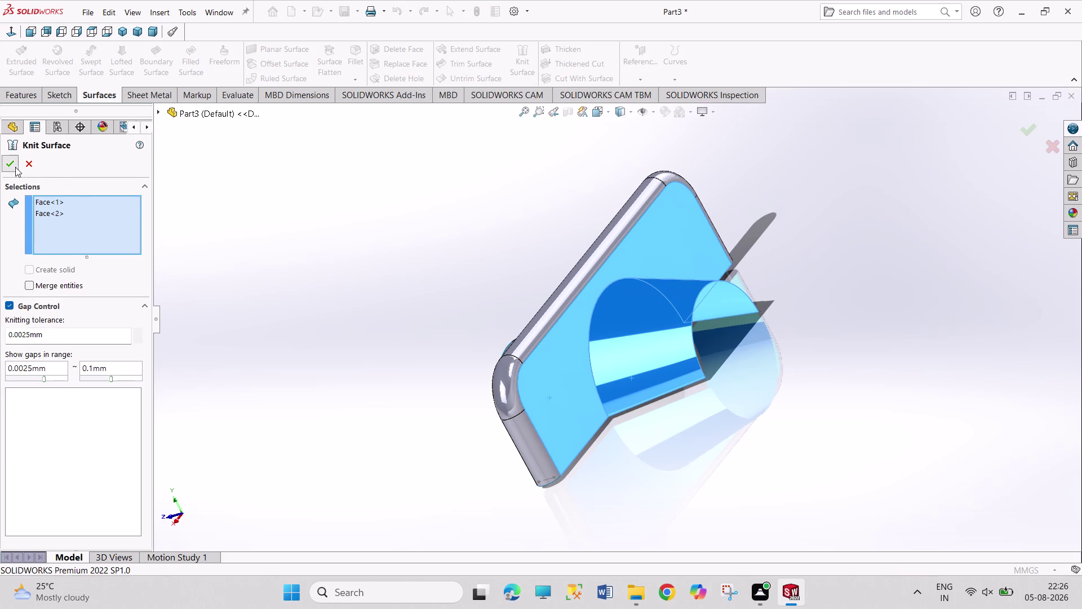
click(334, 247)
Orbit and zoom back to the front view, then start the Fillet tool.
middle_drag(368, 275, 417, 263)
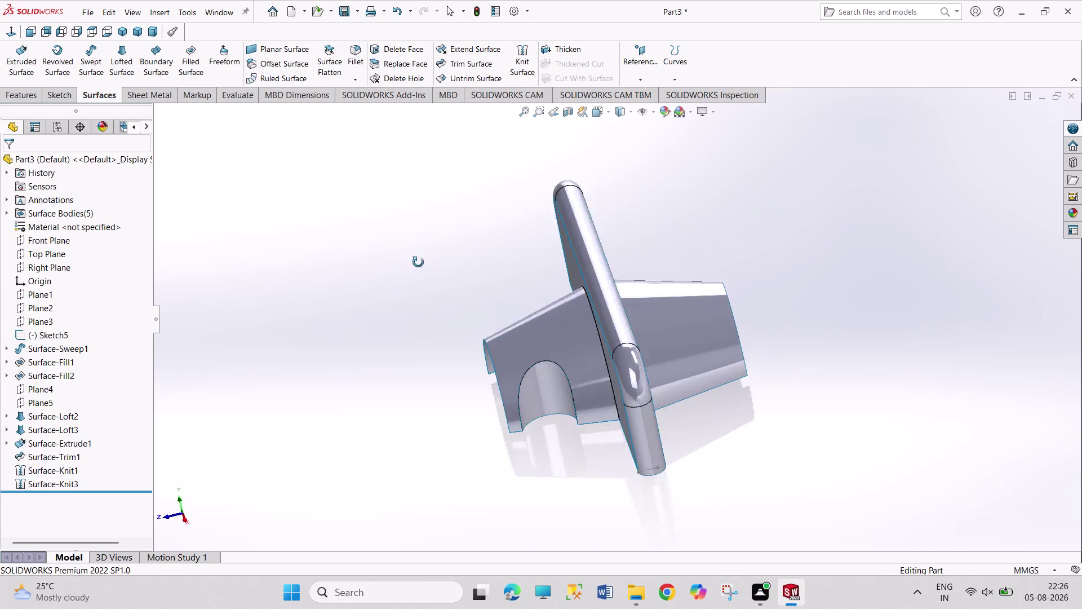
middle_drag(417, 263, 466, 241)
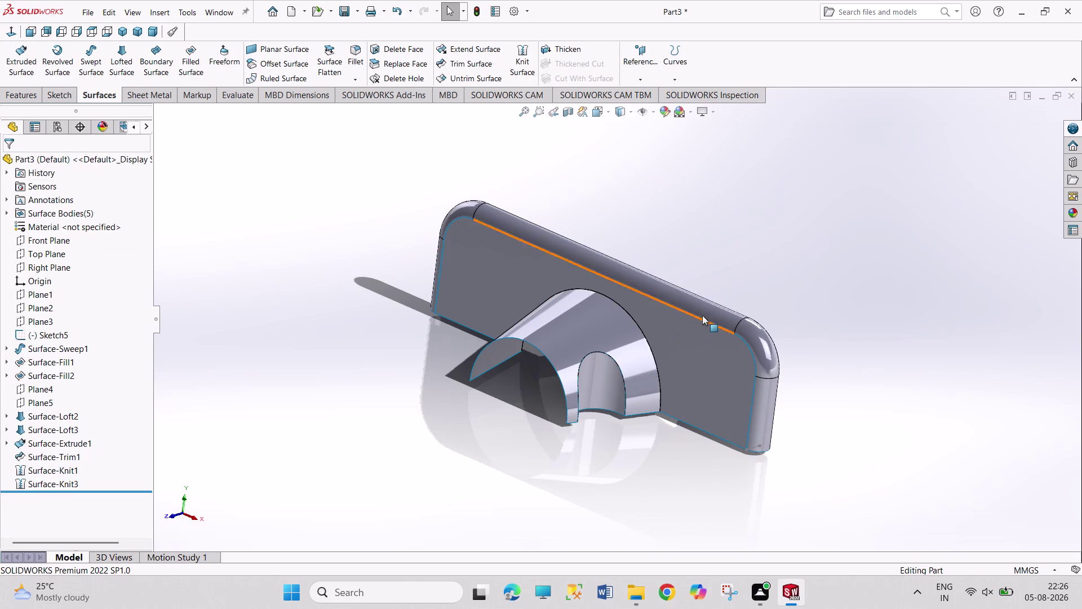
scroll(up, 3)
scroll(down, 3)
scroll(down, 3)
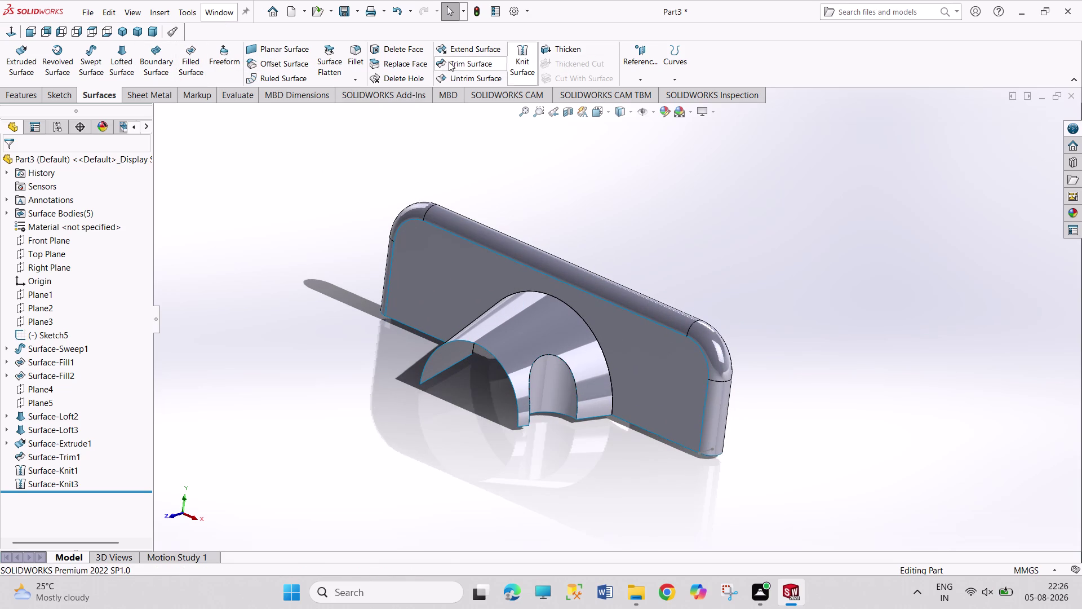
click(353, 52)
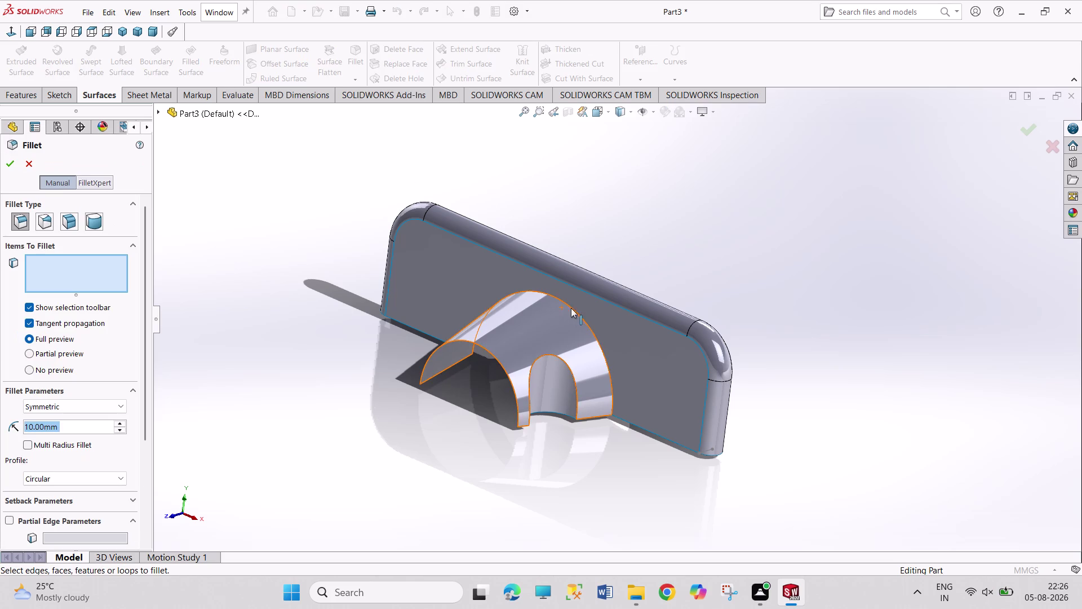
Round the arch-to-plate edge with an 18 mm fillet and orbit to check it.
click(572, 307)
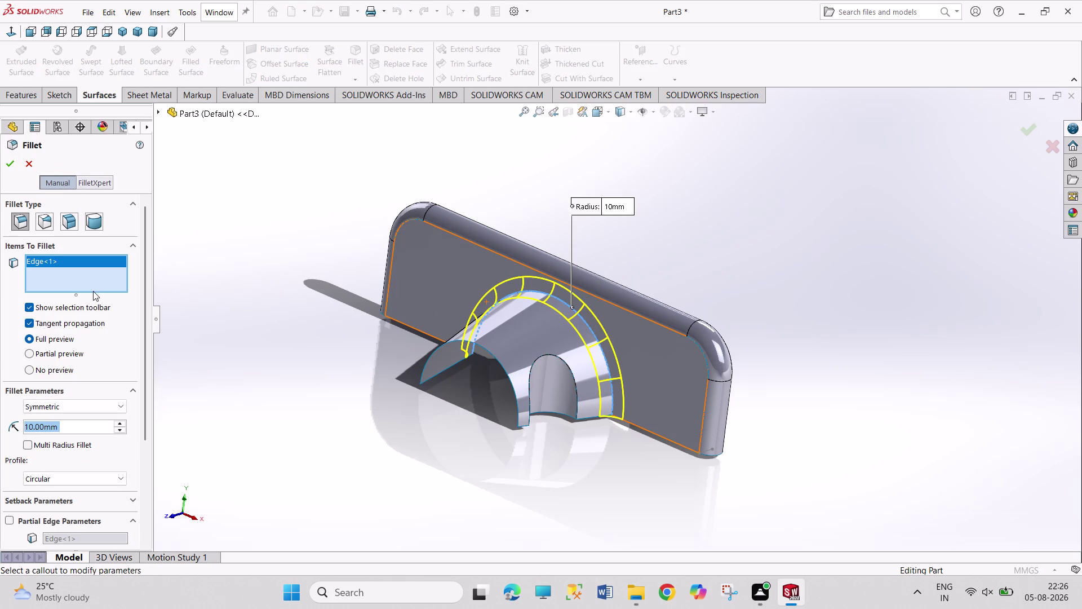
text(1)
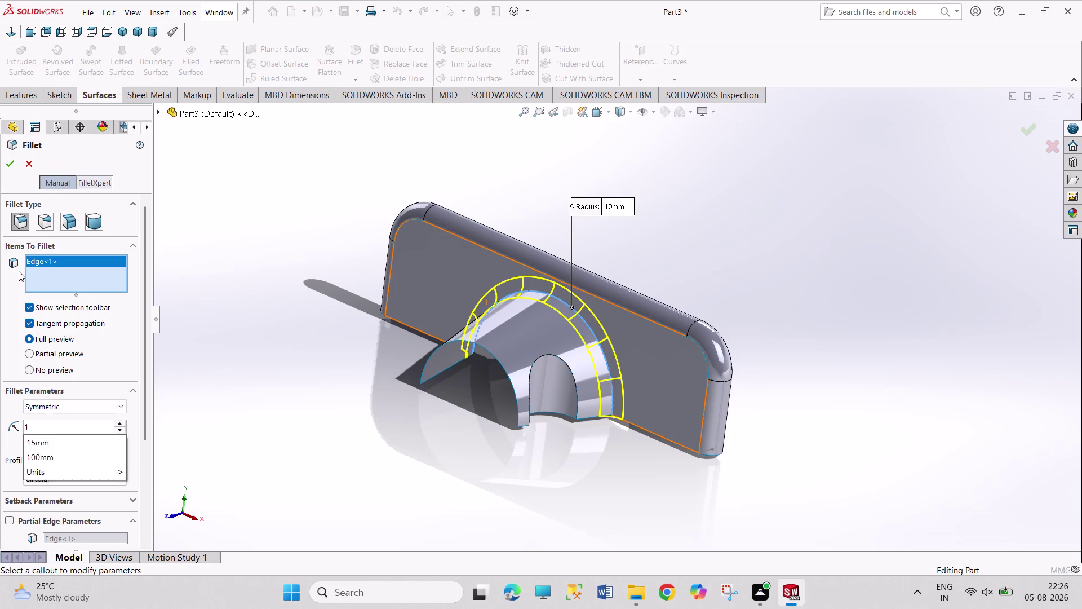
text(8)
key(Return)
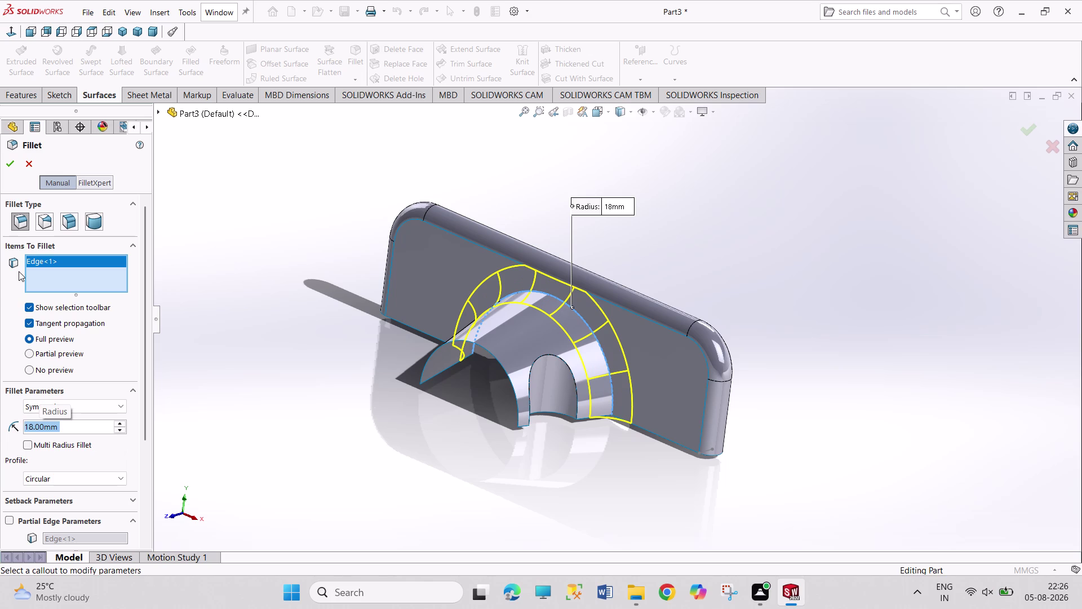
click(11, 166)
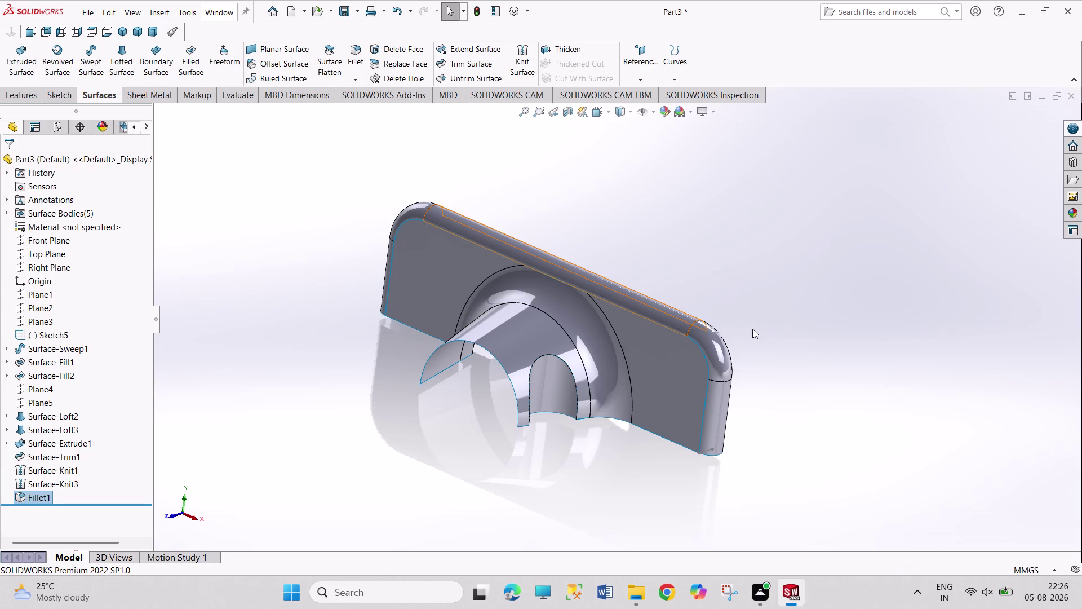
middle_drag(752, 329, 636, 335)
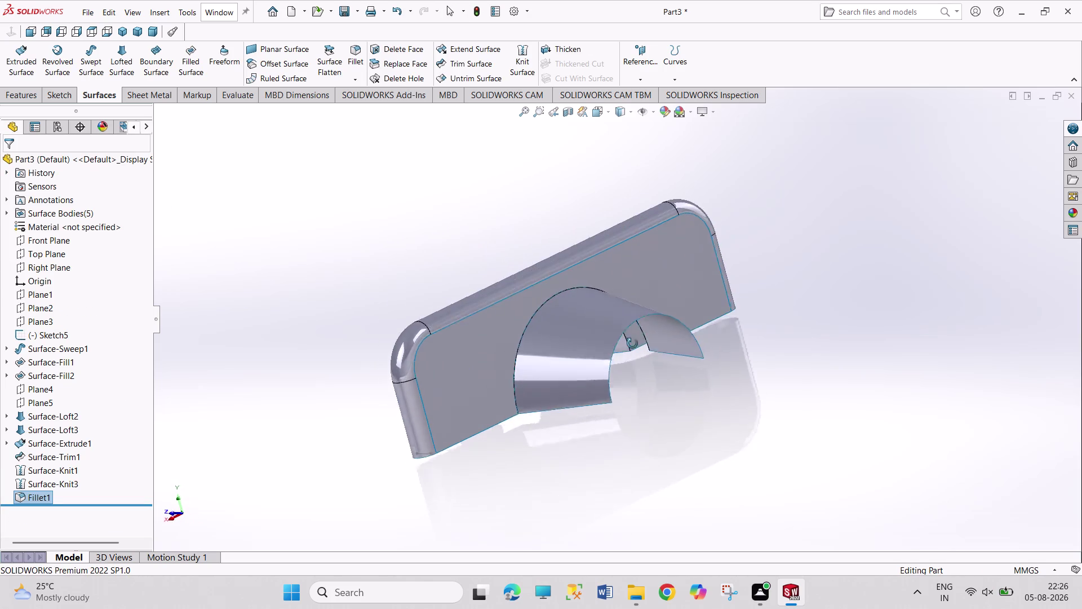
middle_drag(636, 335, 635, 362)
click(535, 320)
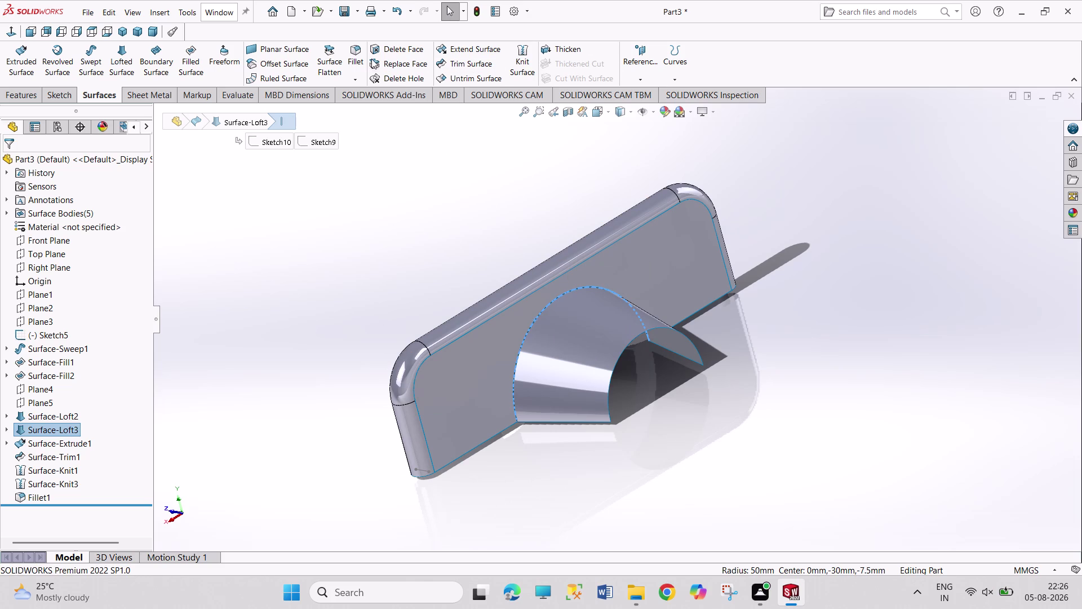
Reopen the fillet, try selecting the curved face, and close without changes.
click(360, 59)
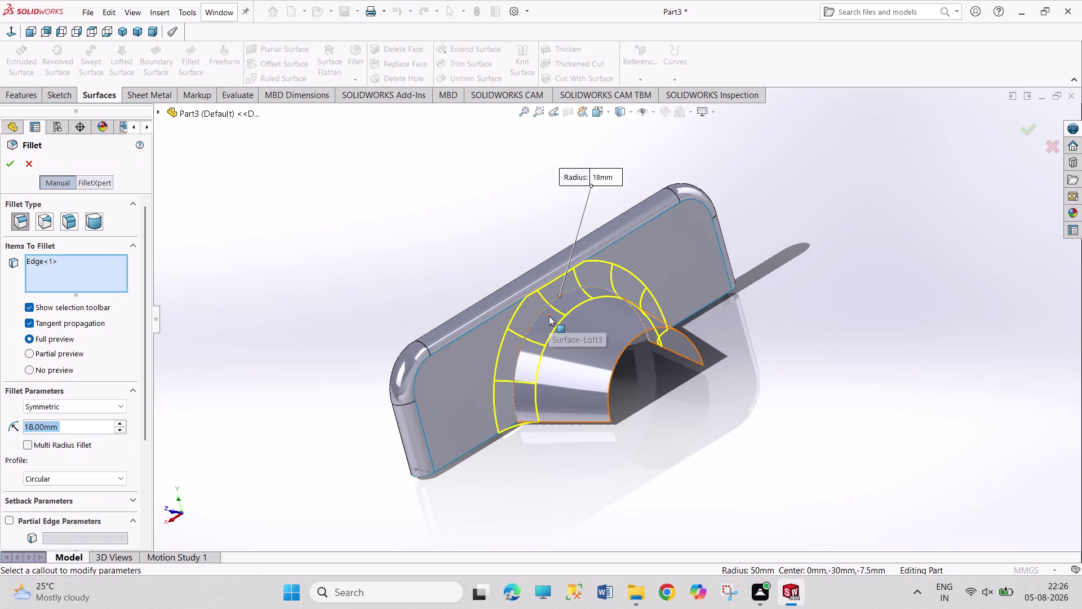
click(549, 316)
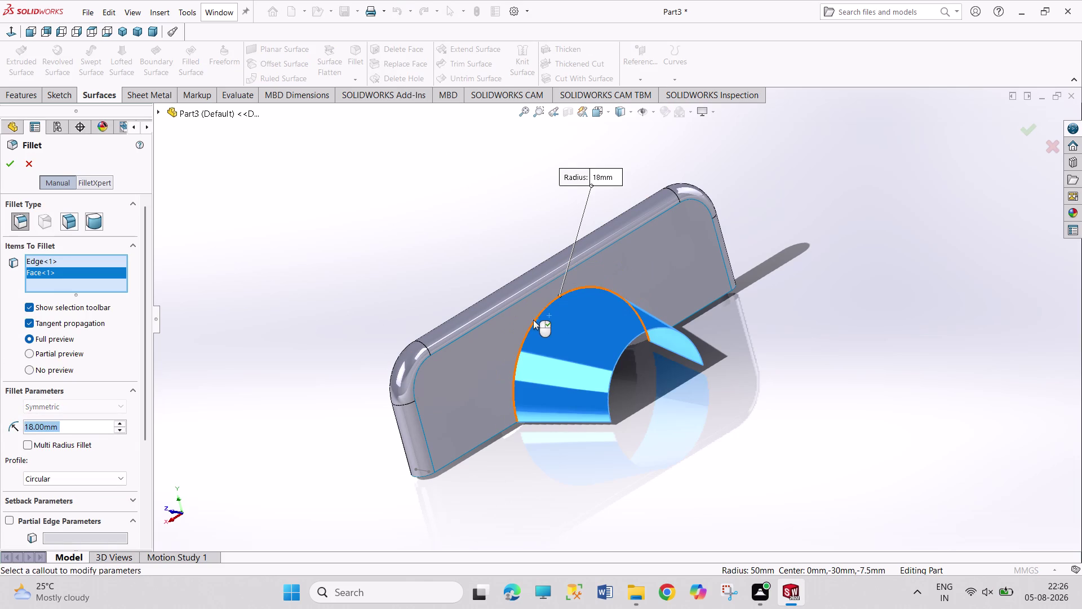
click(533, 320)
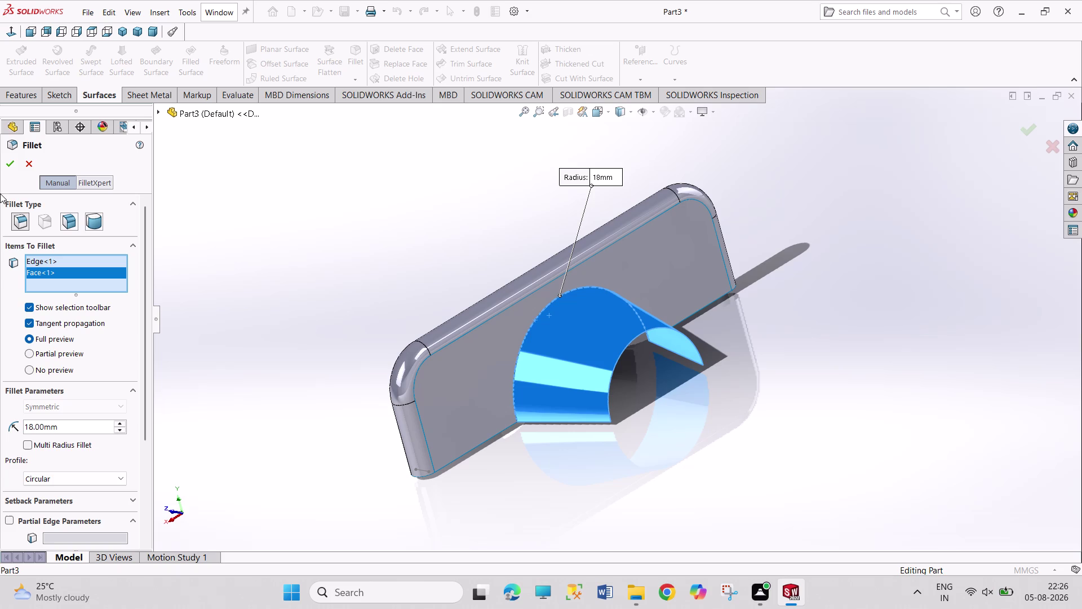
click(31, 167)
click(263, 196)
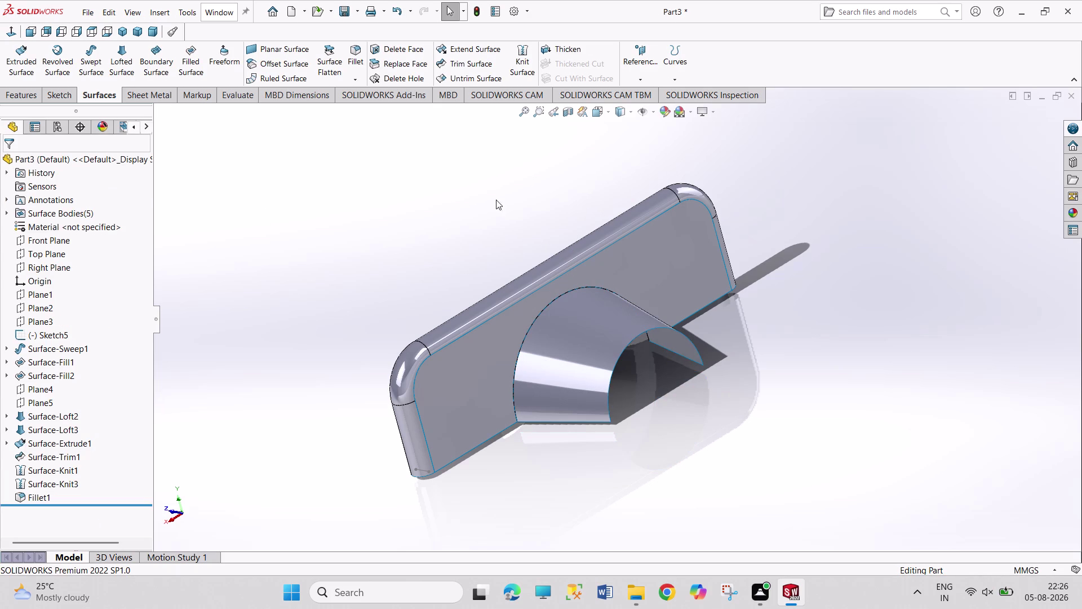
Edit Fillet1 again, pick the curved face, close the settings and view from behind.
click(355, 59)
click(561, 294)
click(561, 298)
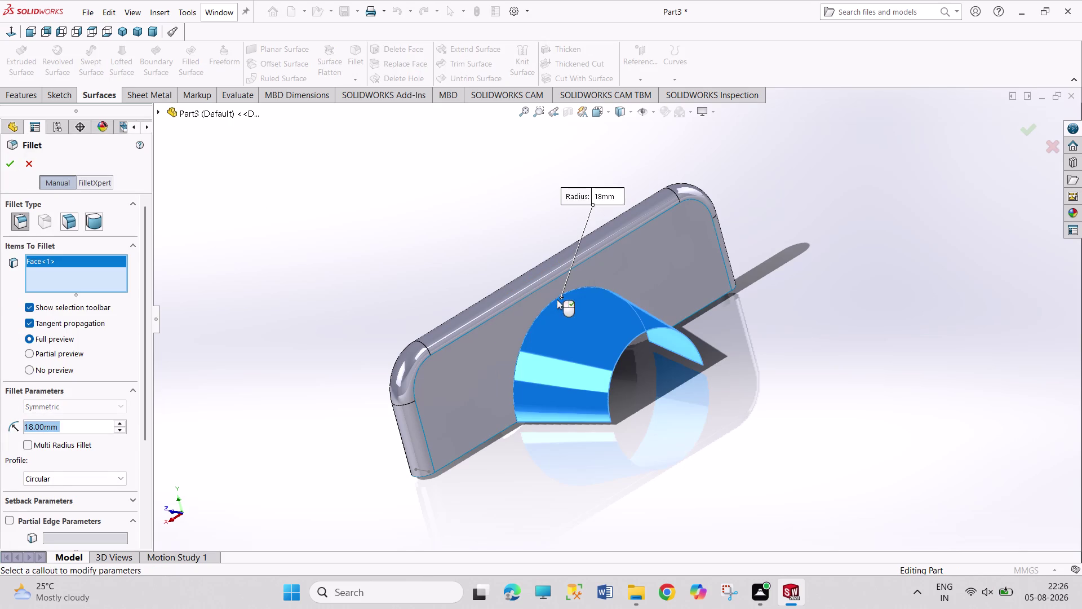
click(25, 155)
click(159, 200)
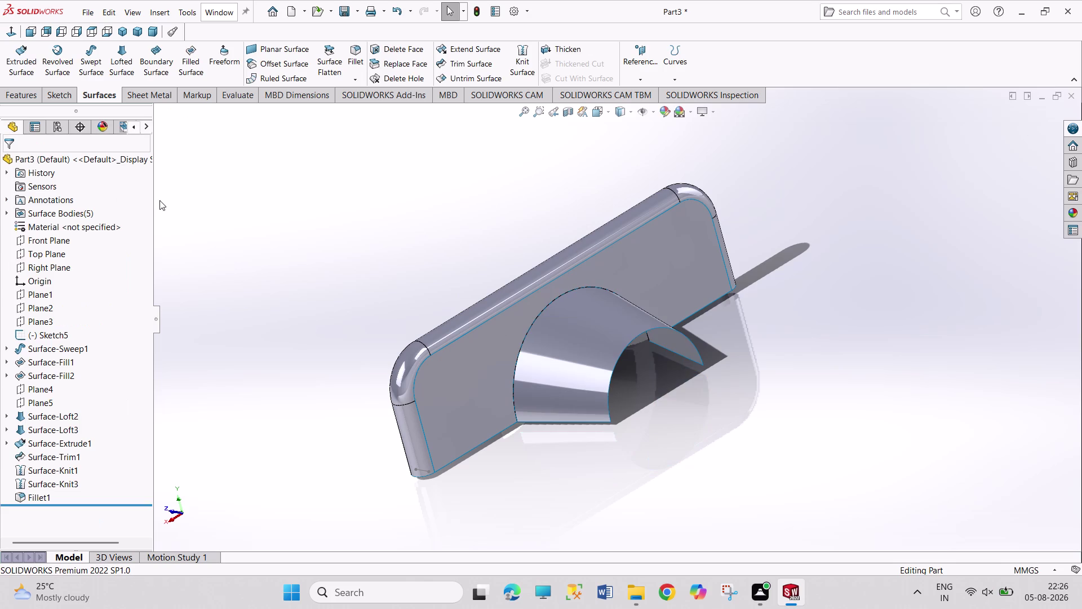
middle_drag(167, 204, 312, 252)
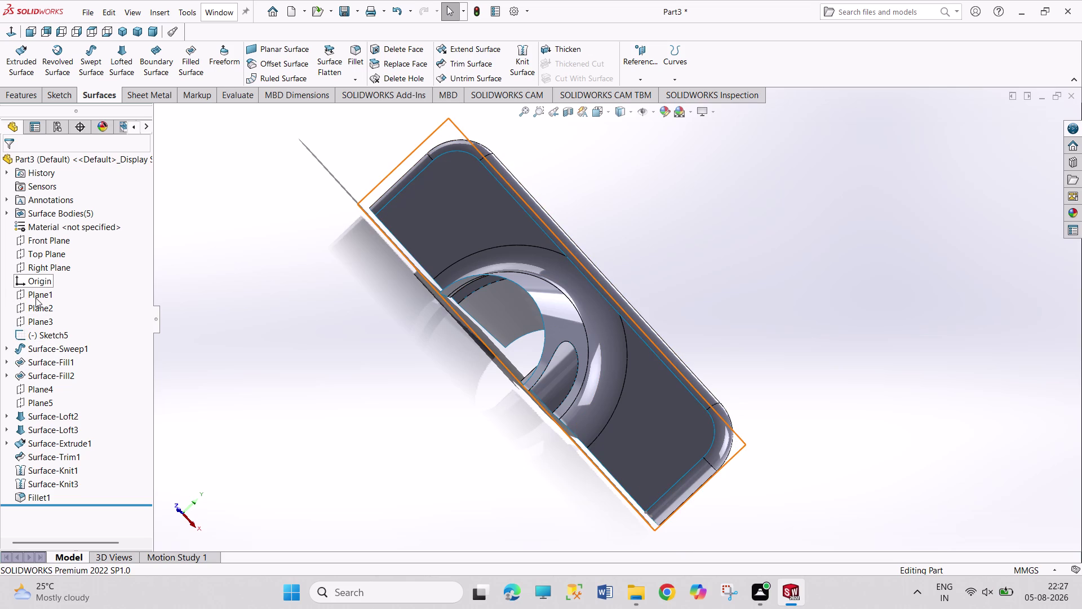
middle_drag(328, 347, 255, 347)
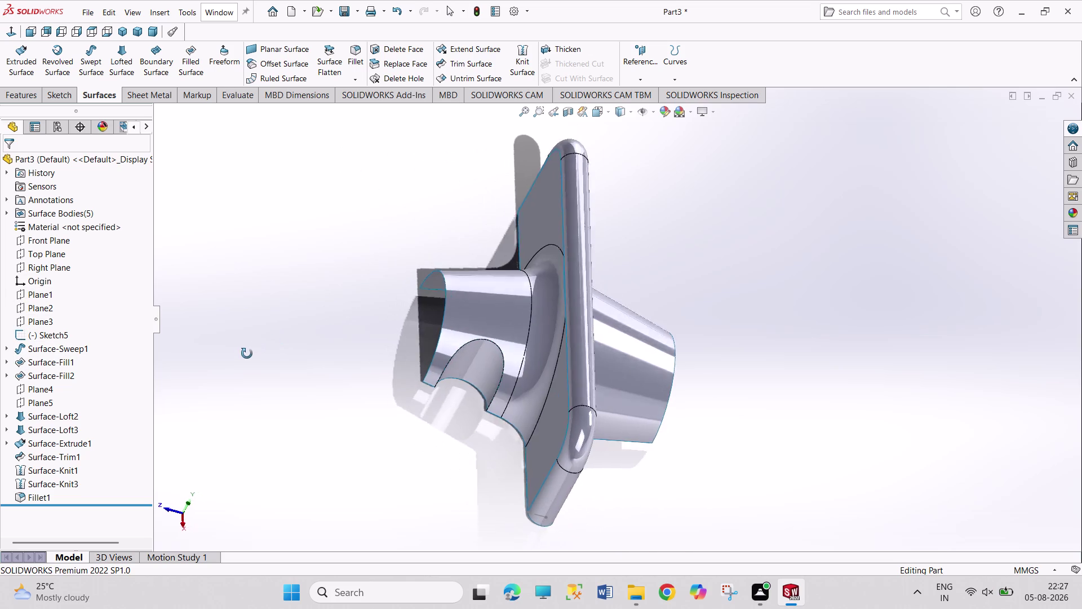
middle_drag(255, 348, 244, 356)
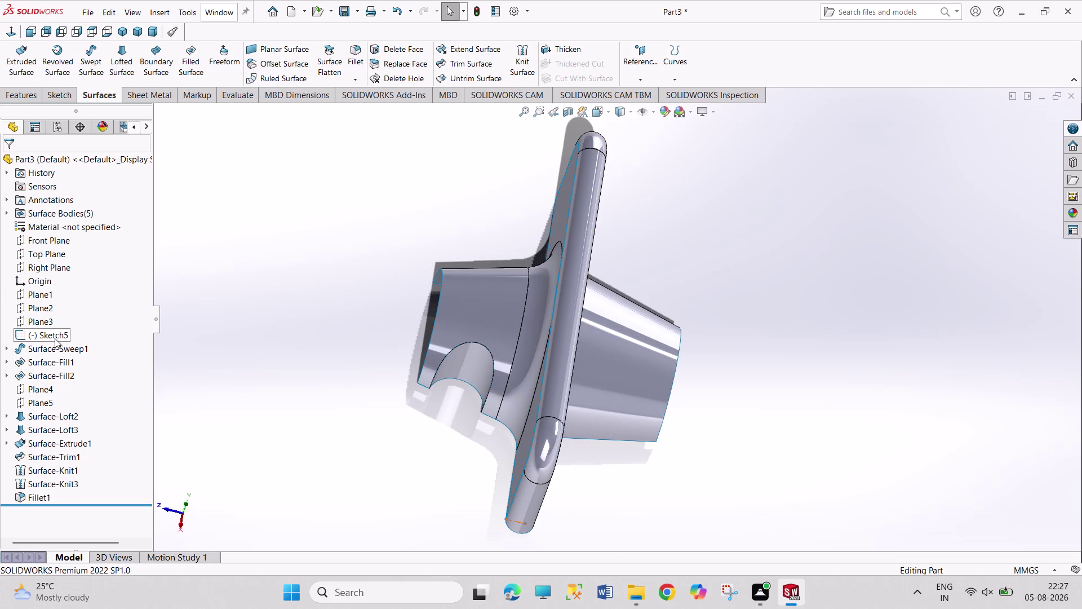
click(53, 333)
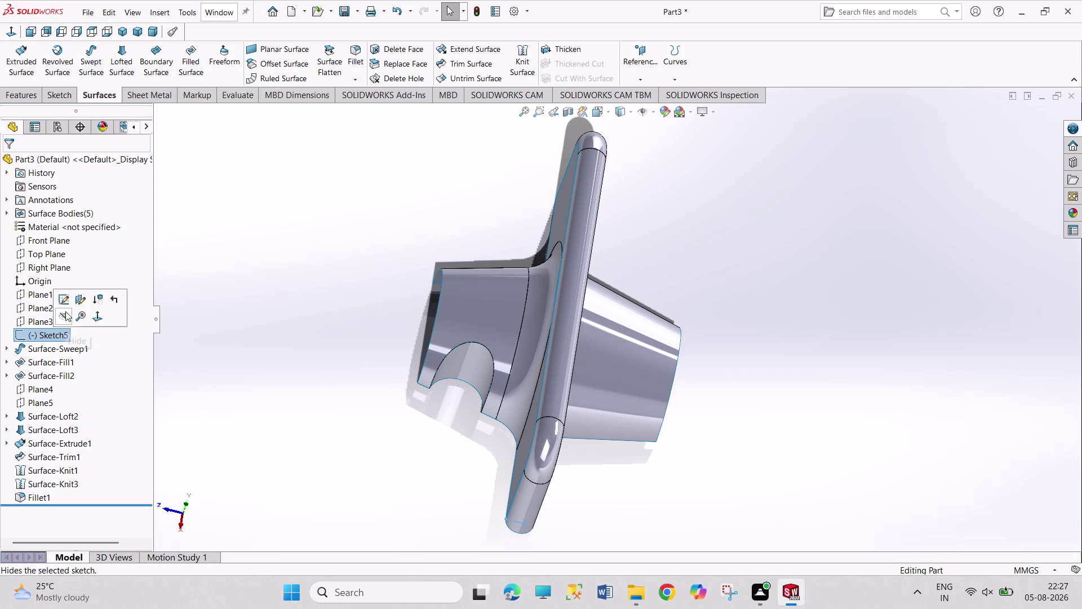
click(61, 303)
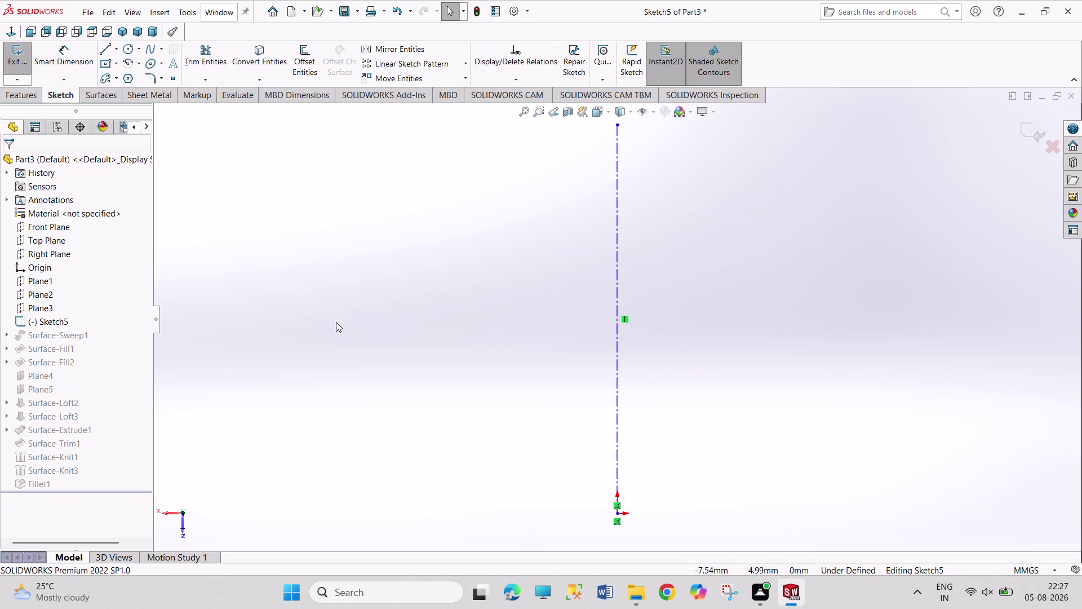
double_click(285, 281)
click(21, 62)
click(306, 292)
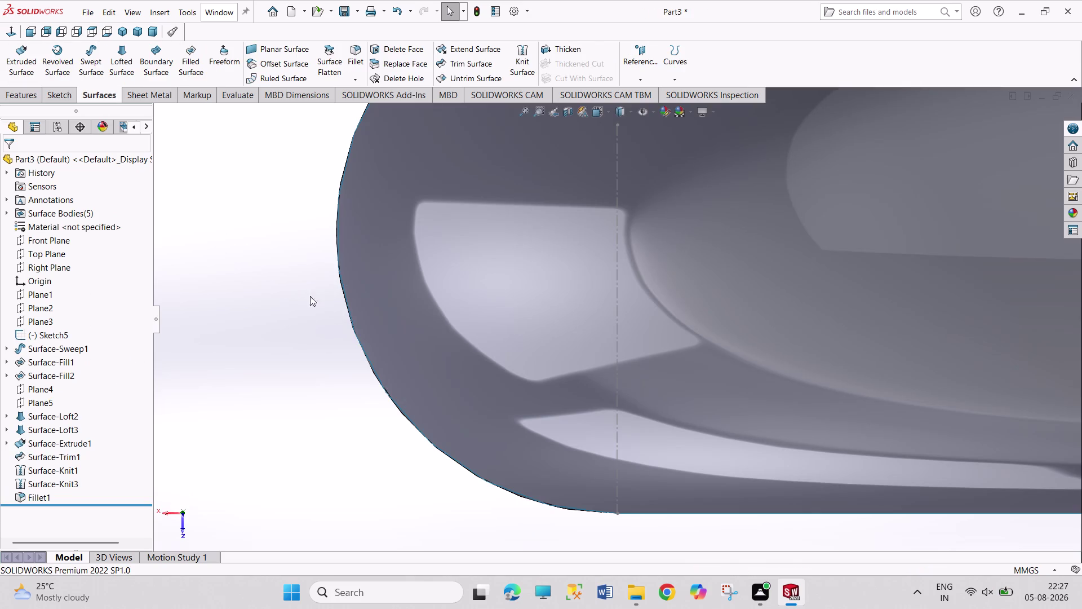
scroll(up, 3)
scroll(up, 3)
scroll(up, 3)
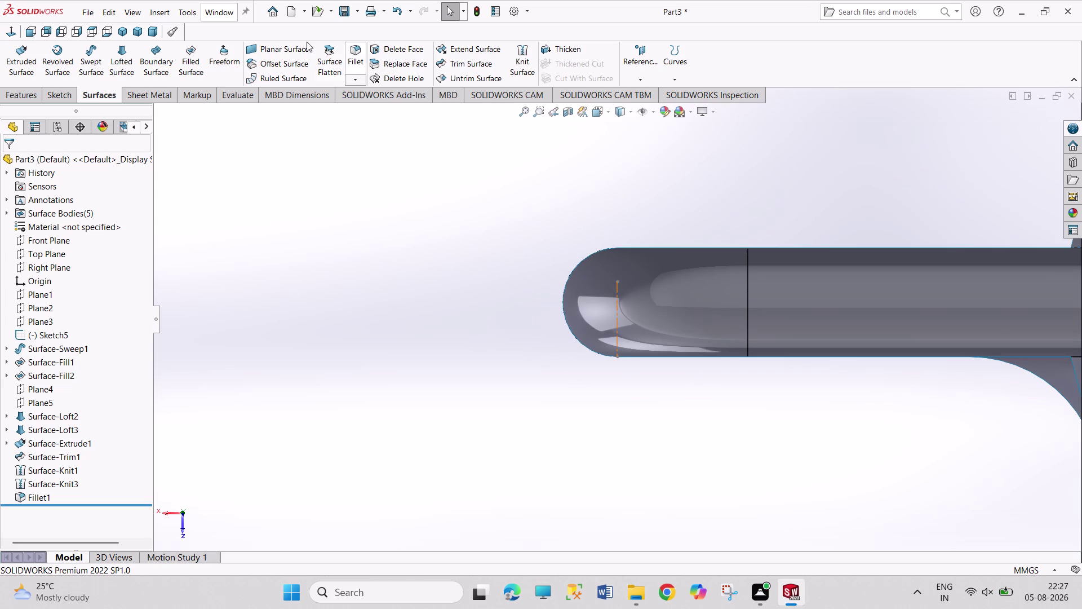
click(124, 34)
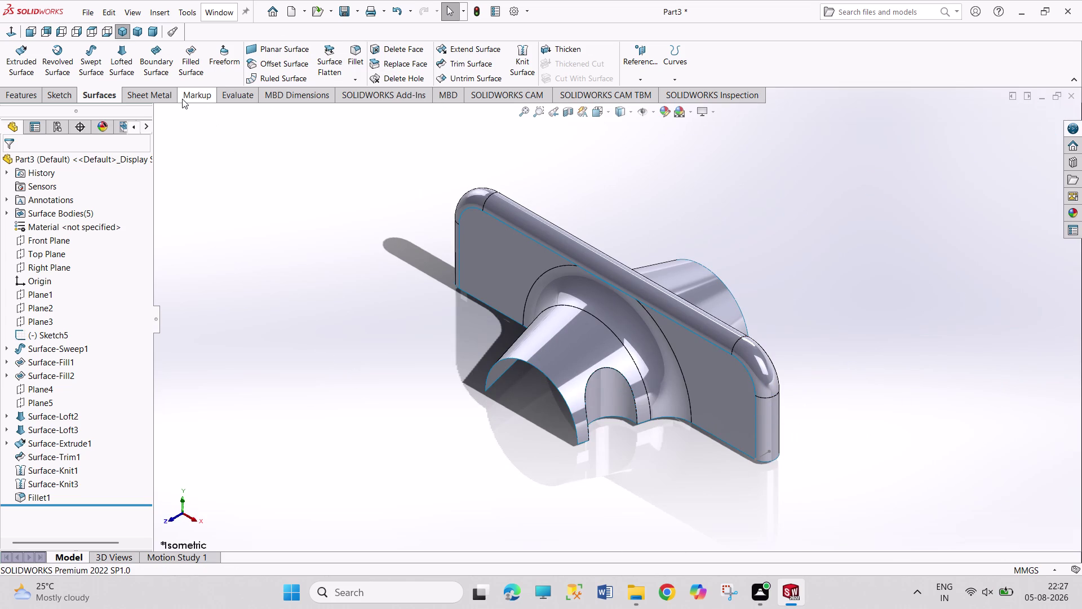
Measure two flange edges, reading a 72.5 mm length and 60 mm distance.
click(234, 93)
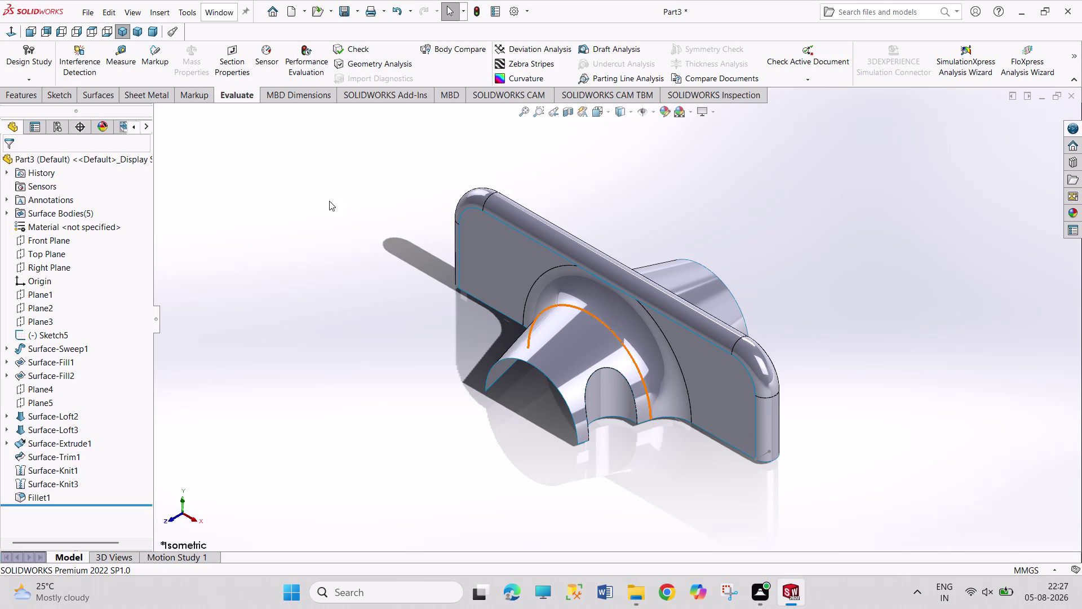
click(121, 65)
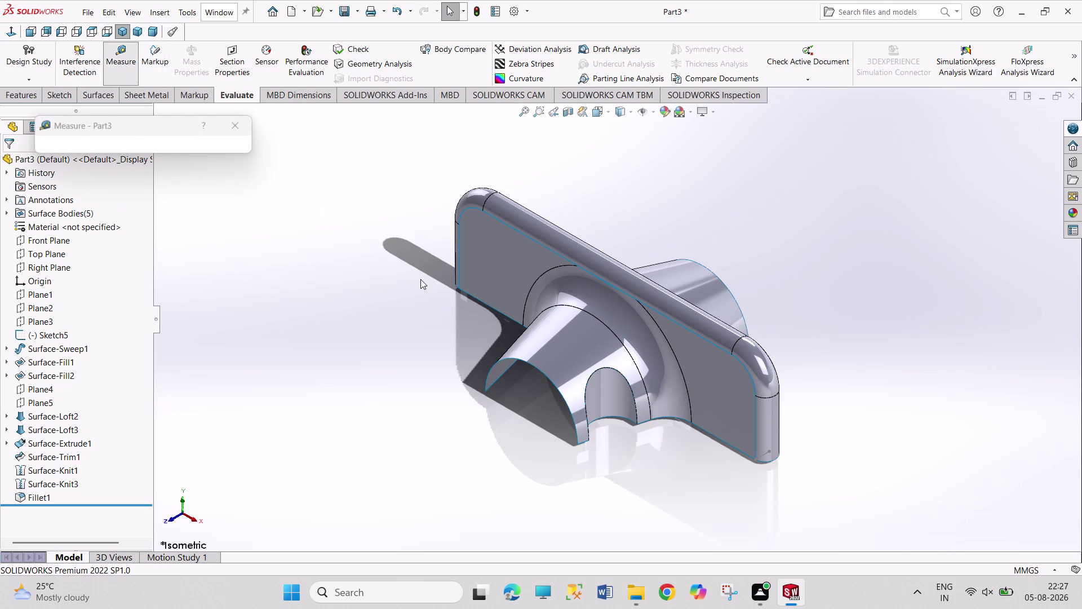
click(735, 448)
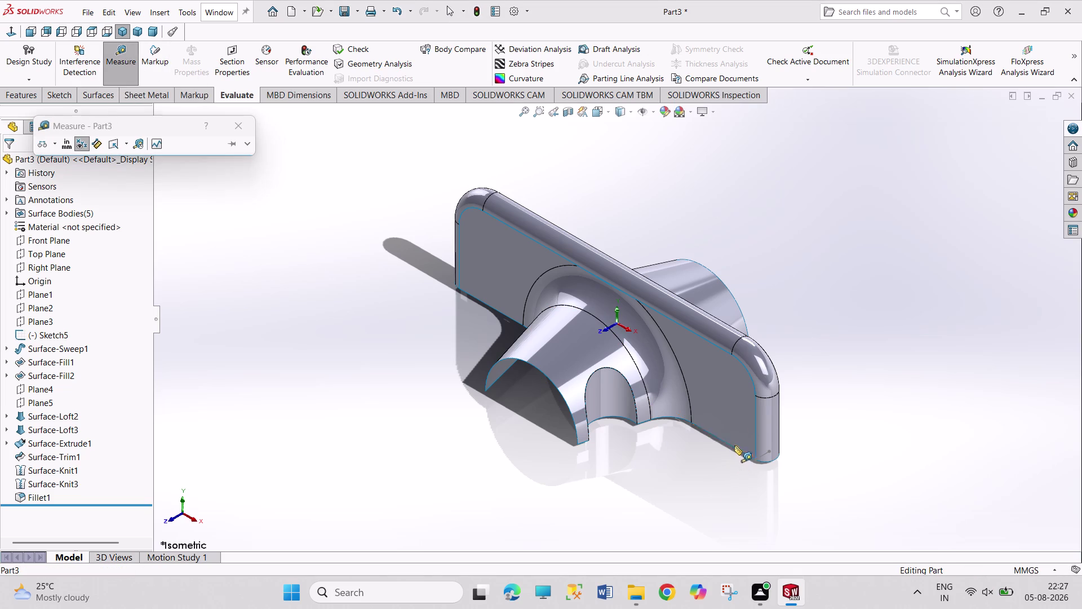
click(729, 352)
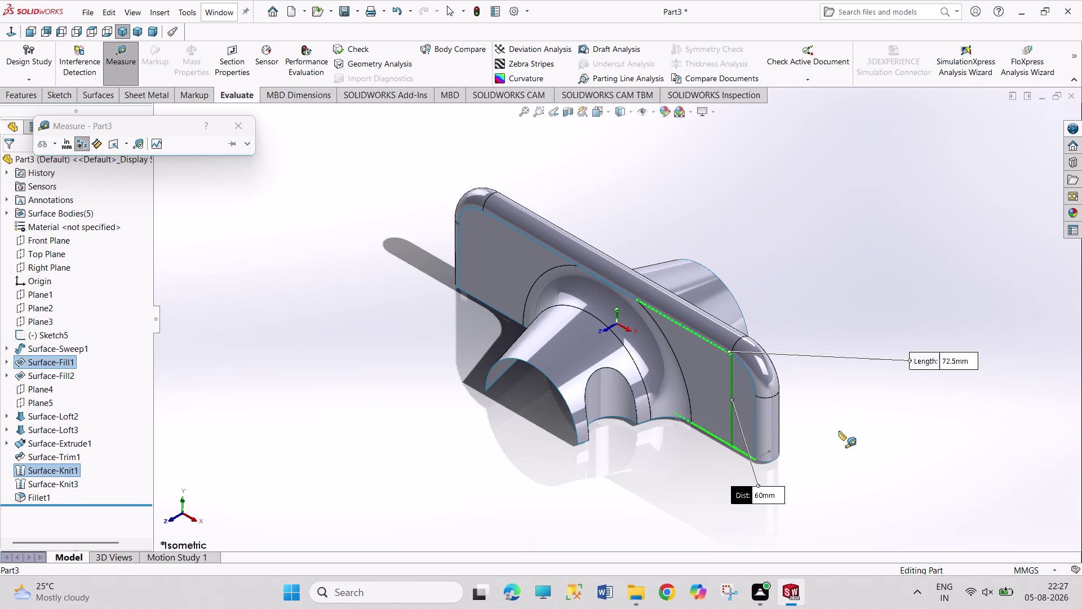
key(Escape)
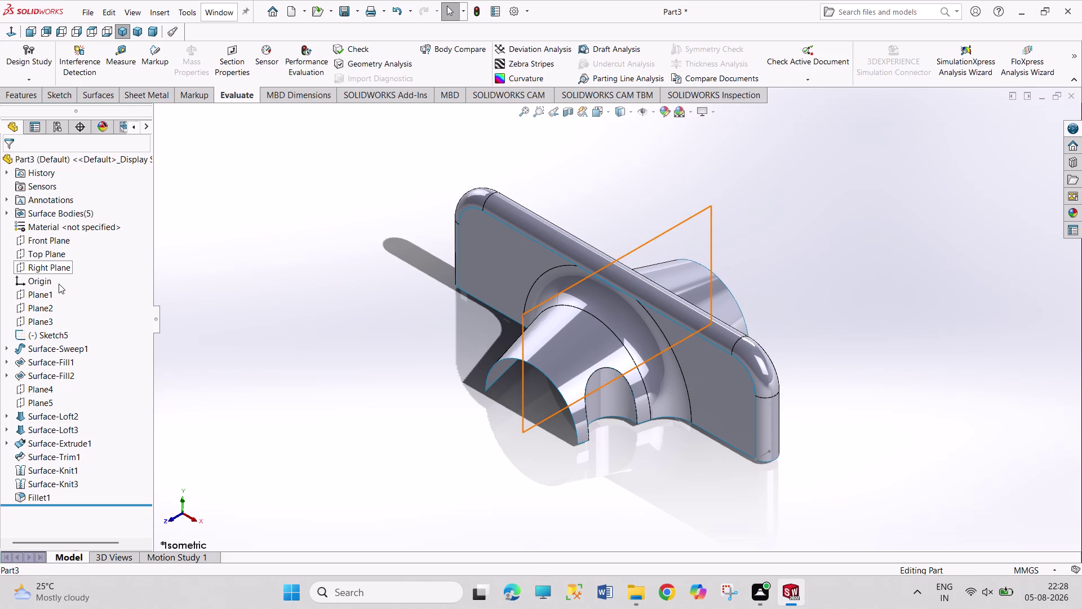
click(40, 350)
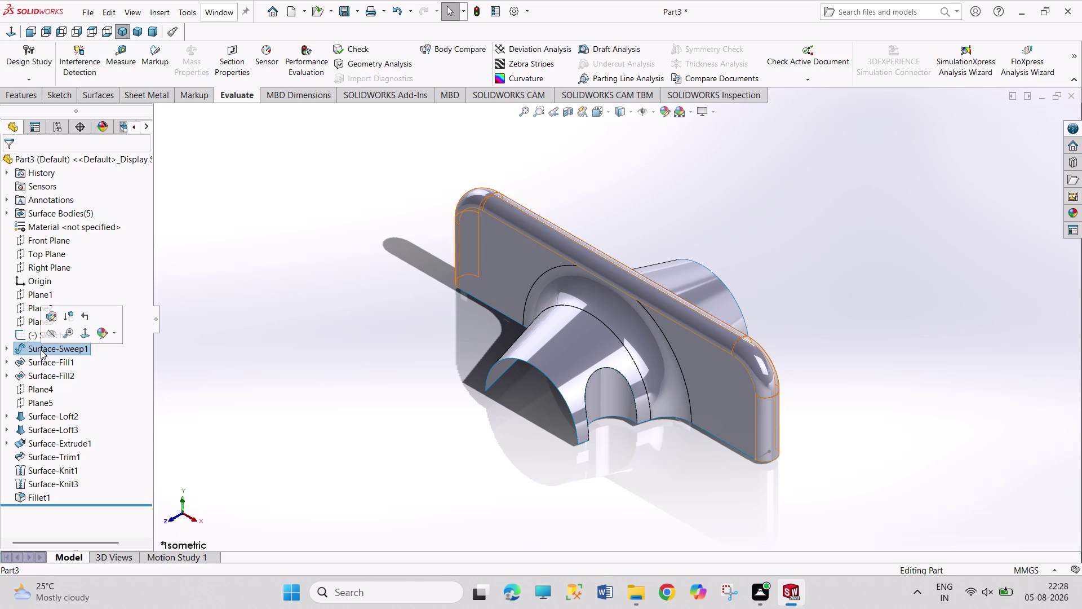
click(52, 335)
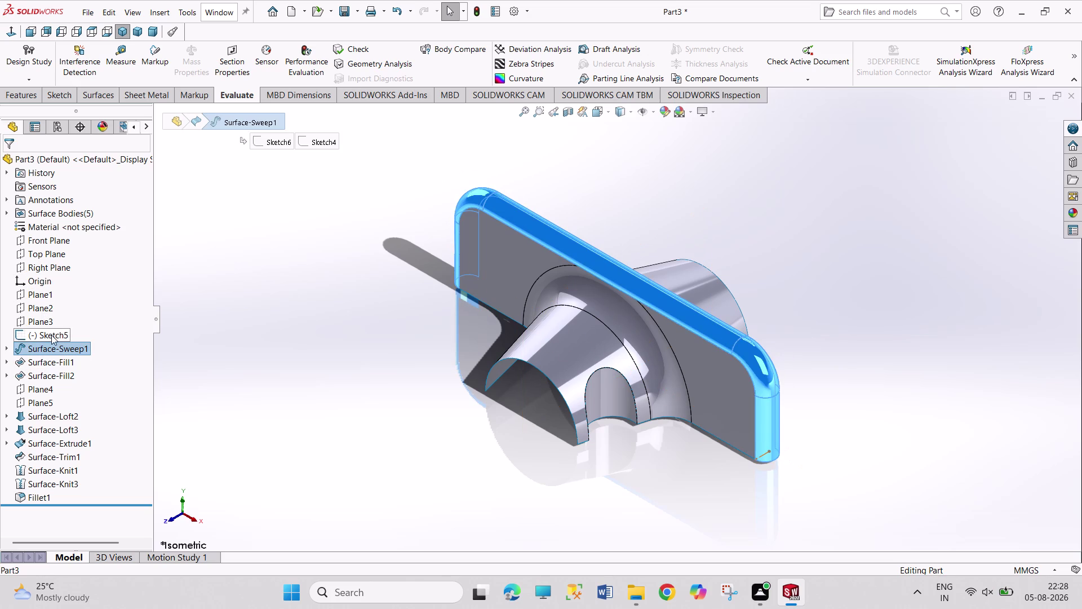
middle_drag(347, 336, 282, 338)
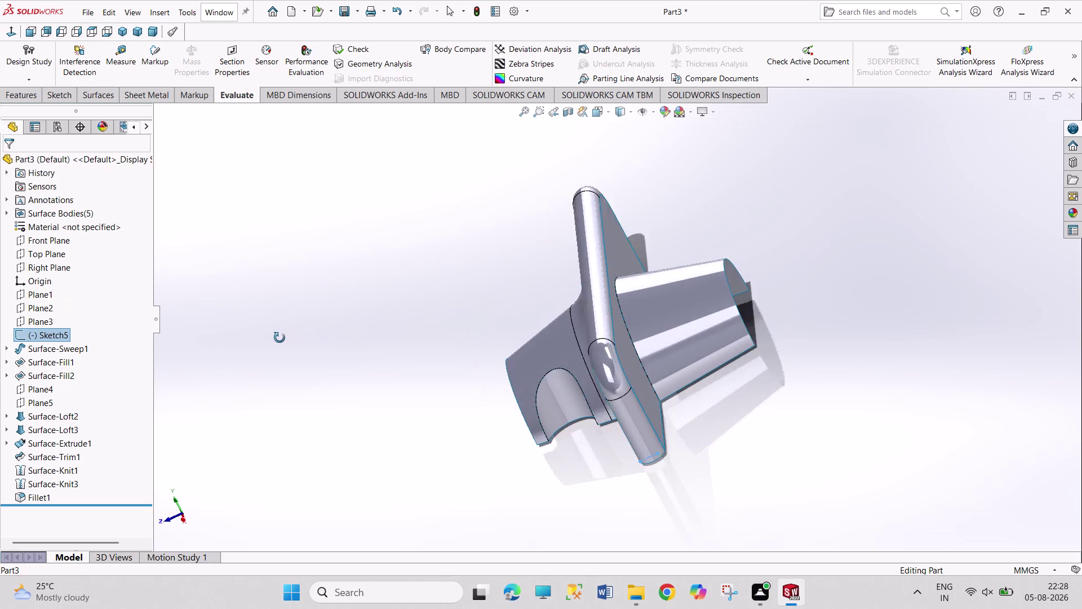
middle_drag(282, 337, 335, 354)
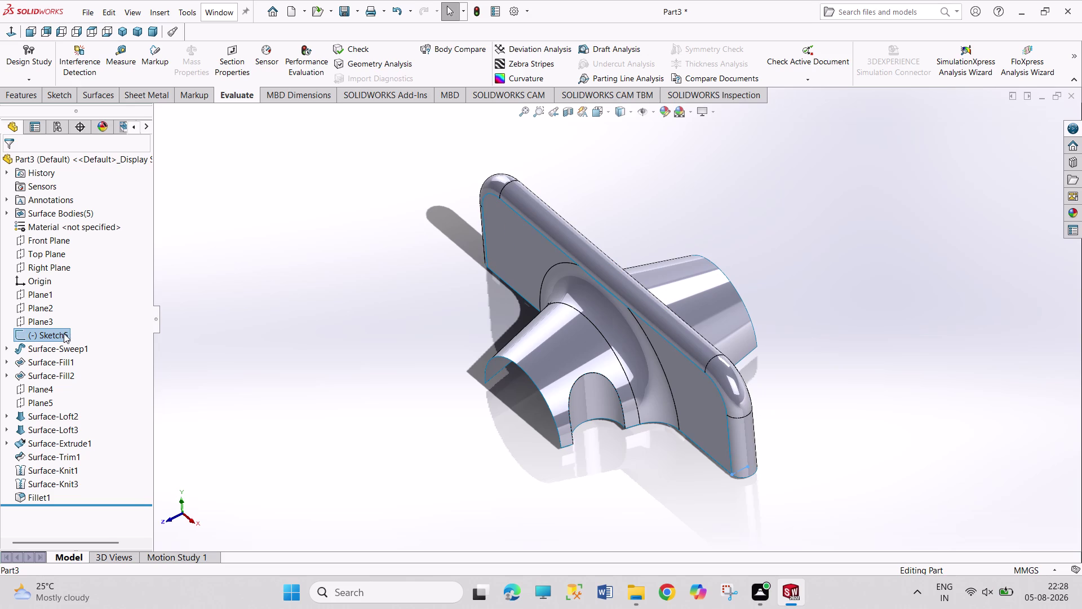
right_click(63, 333)
click(77, 299)
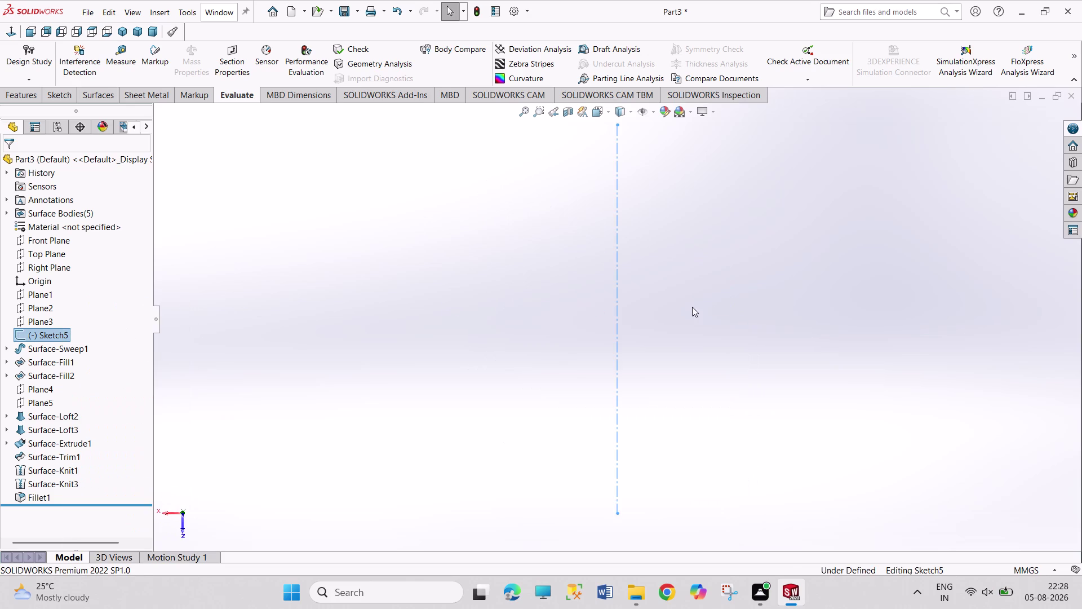
click(119, 34)
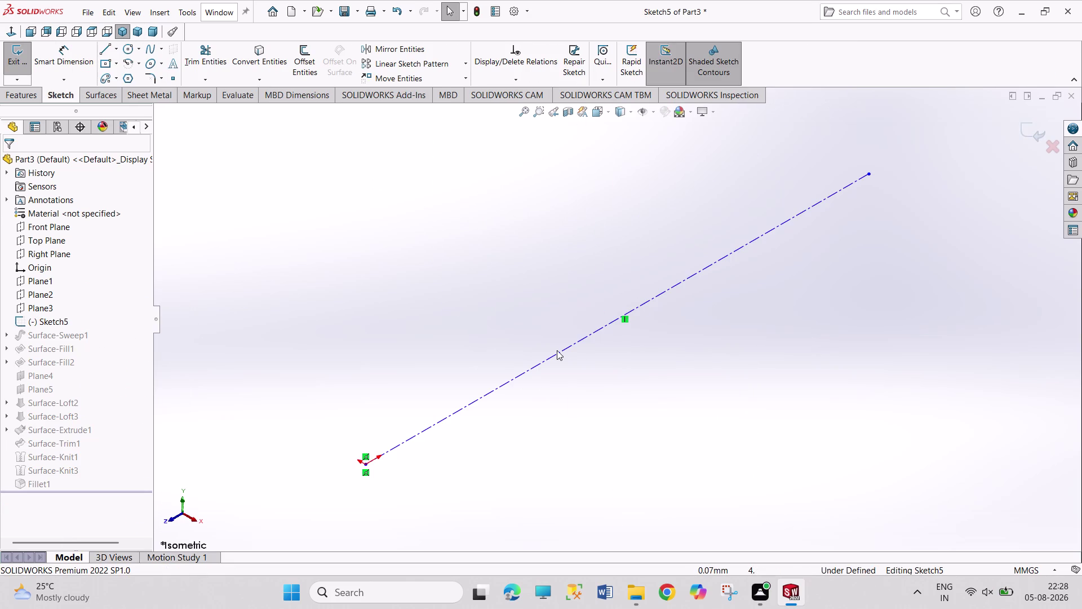
triple_click(261, 177)
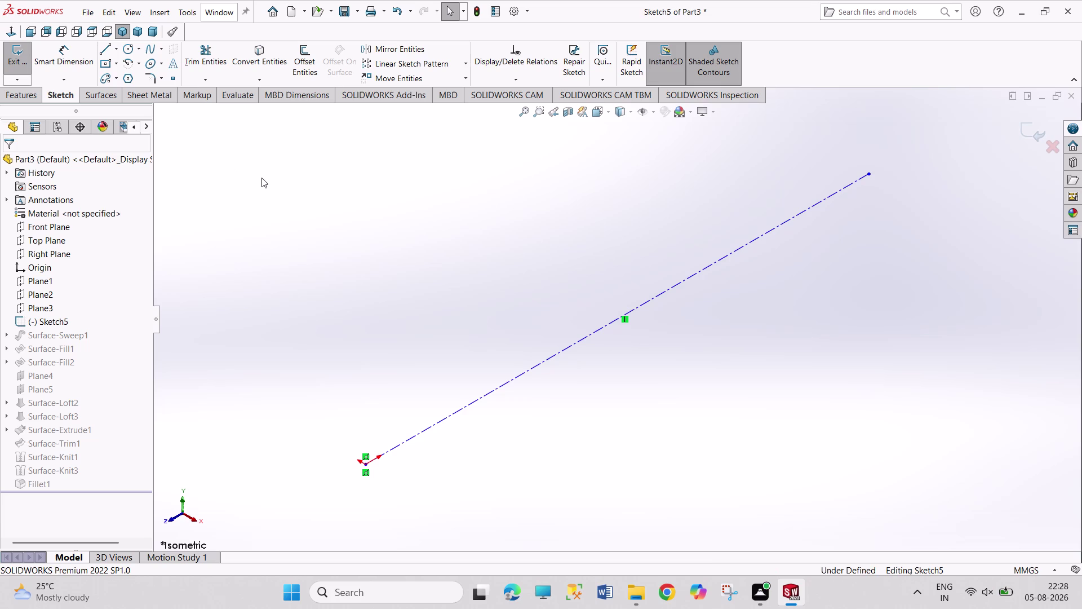
double_click(262, 177)
click(19, 59)
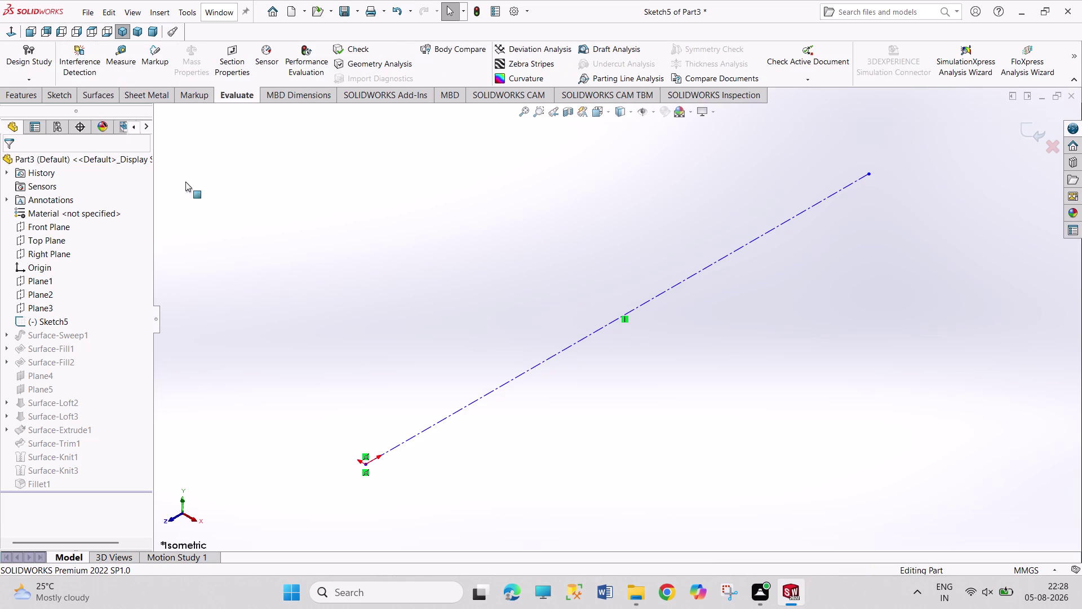
scroll(up, 3)
scroll(up, 3)
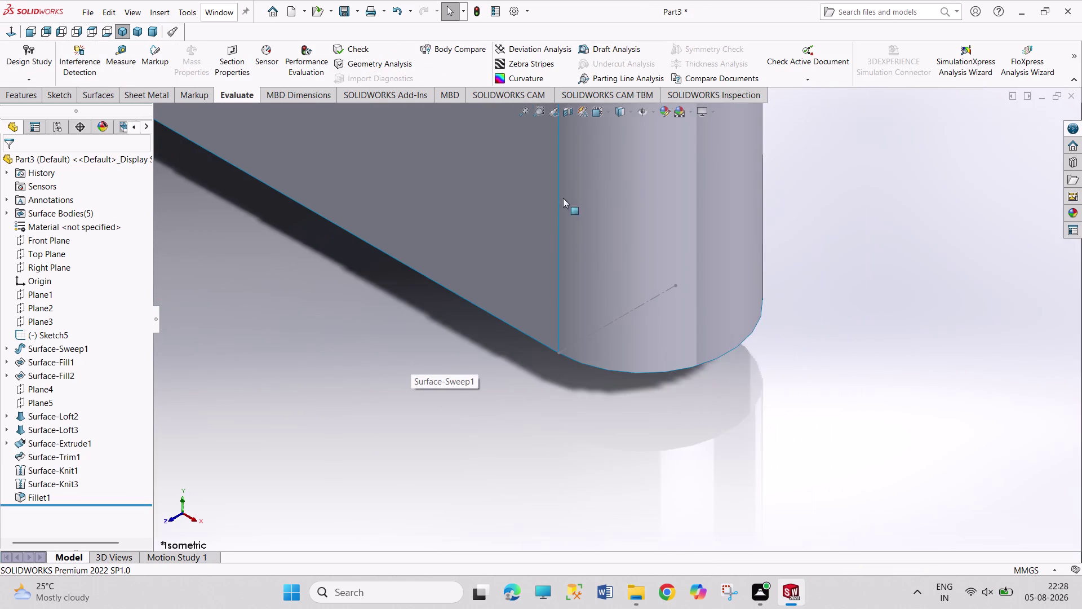
scroll(up, 3)
scroll(up, 3)
scroll(up, 3)
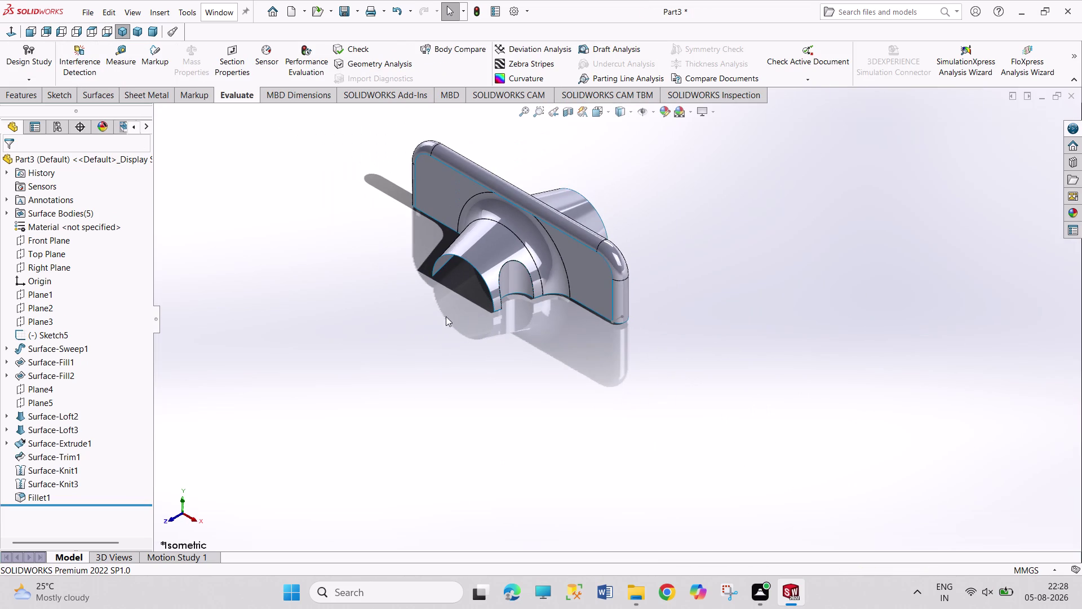
click(27, 34)
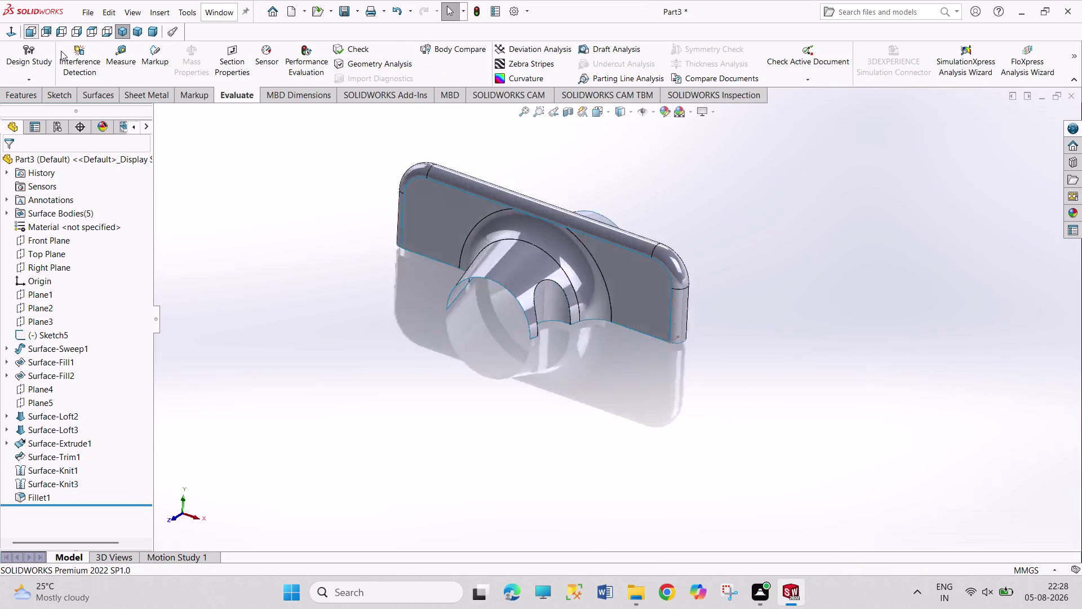
scroll(down, 3)
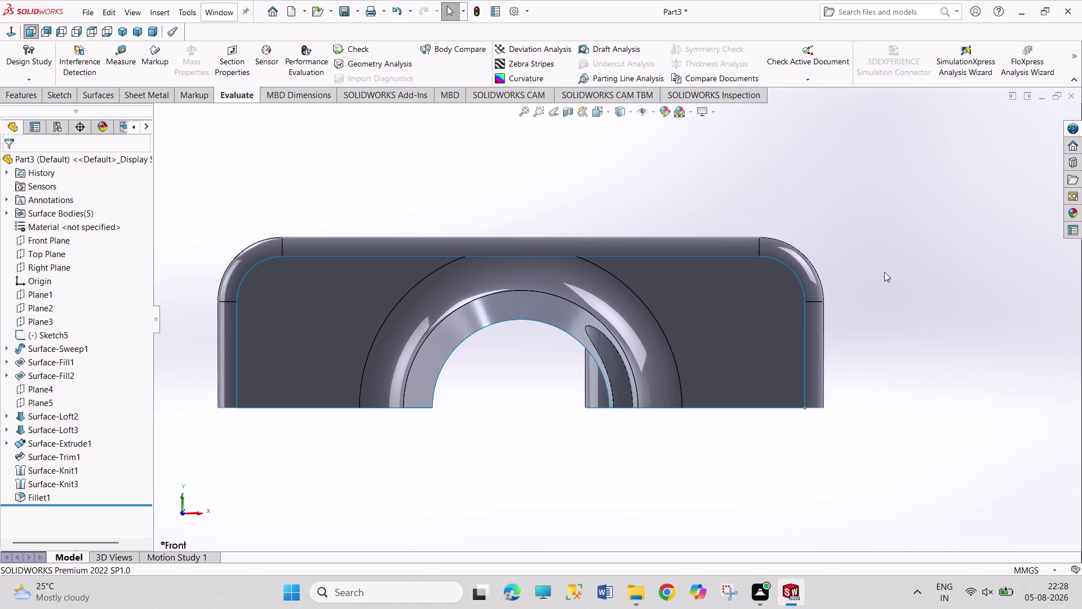
click(35, 492)
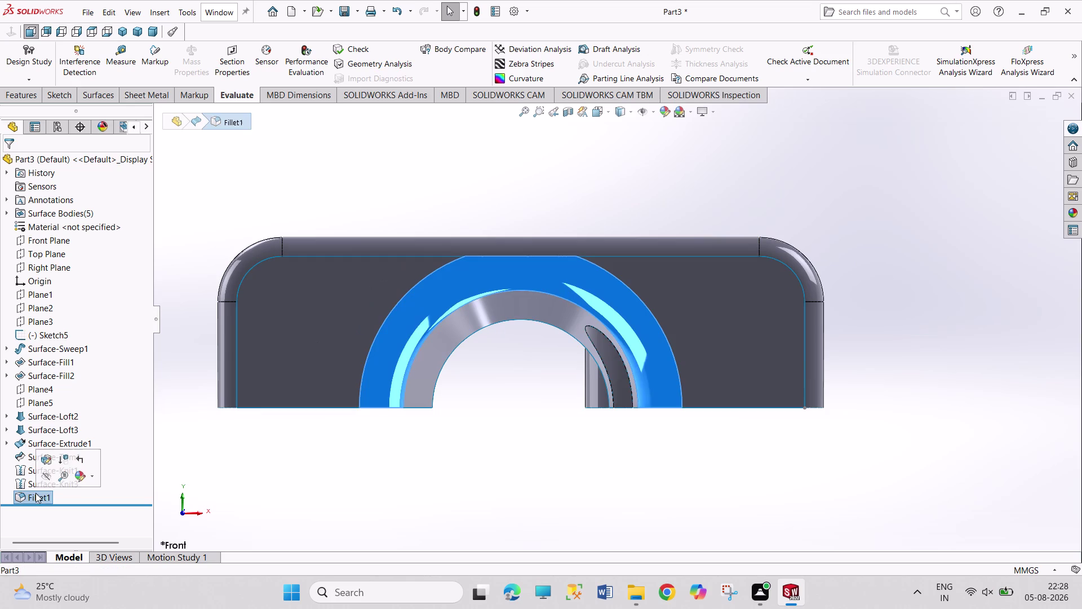
Change Fillet1's front arch radius from 18 mm to 10 mm.
click(47, 464)
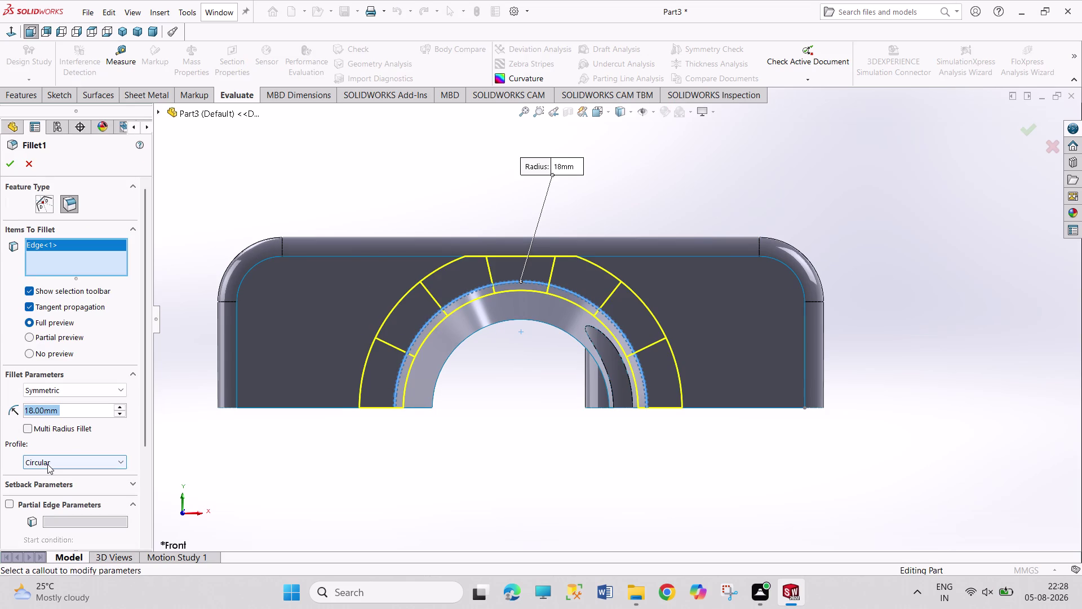
text(10)
key(Return)
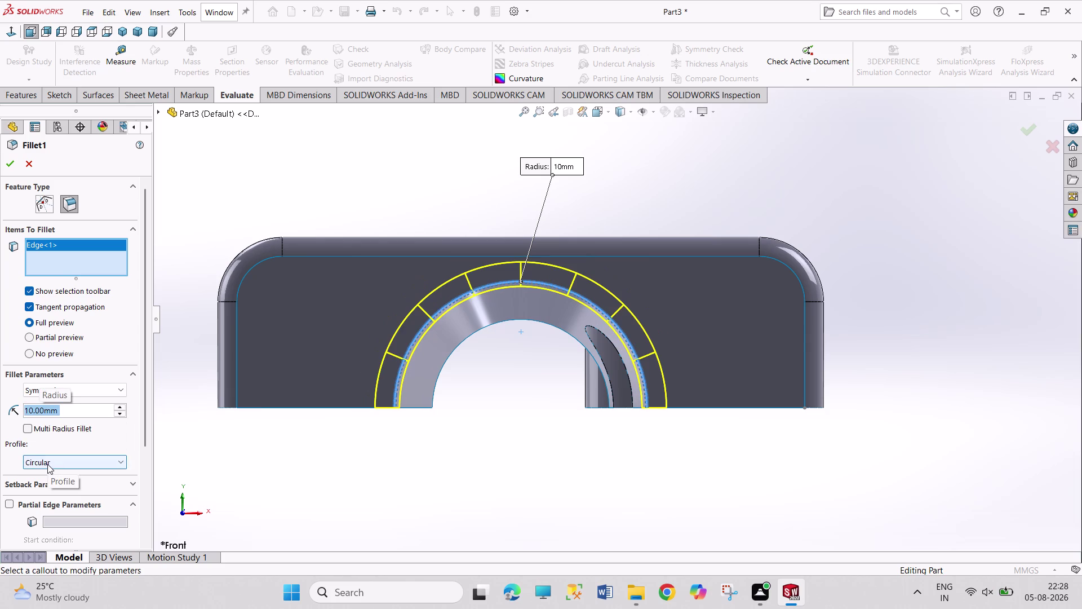
click(9, 162)
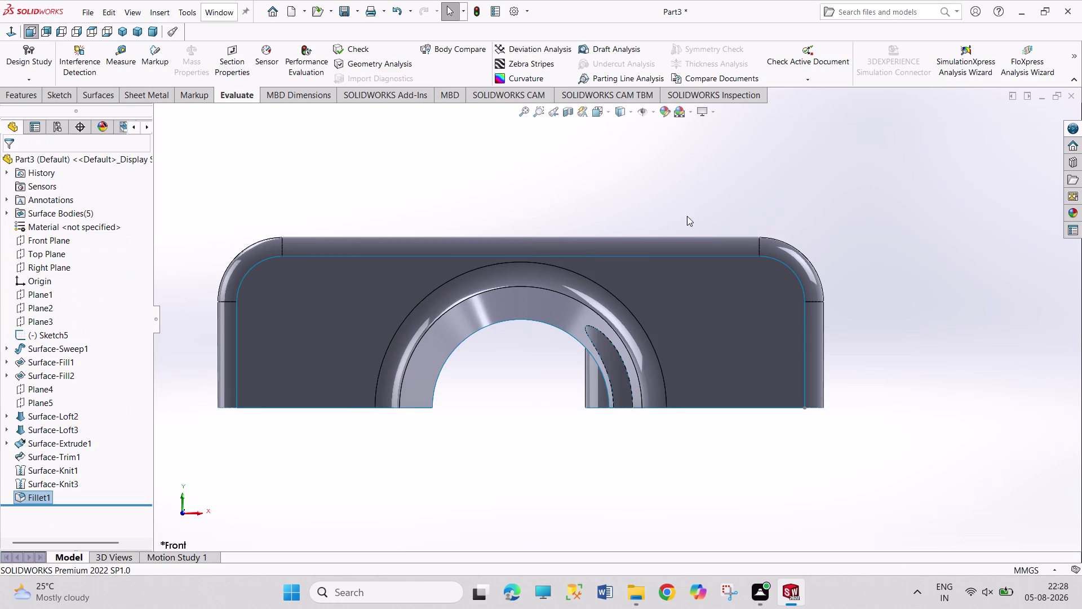
middle_drag(725, 195, 639, 270)
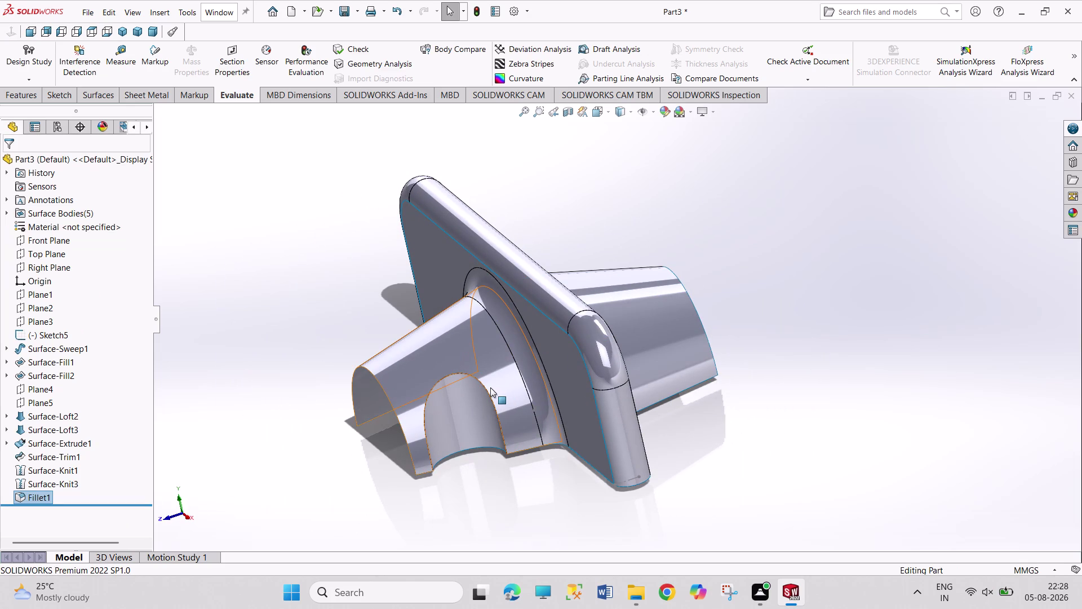
Add a 4 mm Fillet2 on the small arched opening's edge.
click(488, 390)
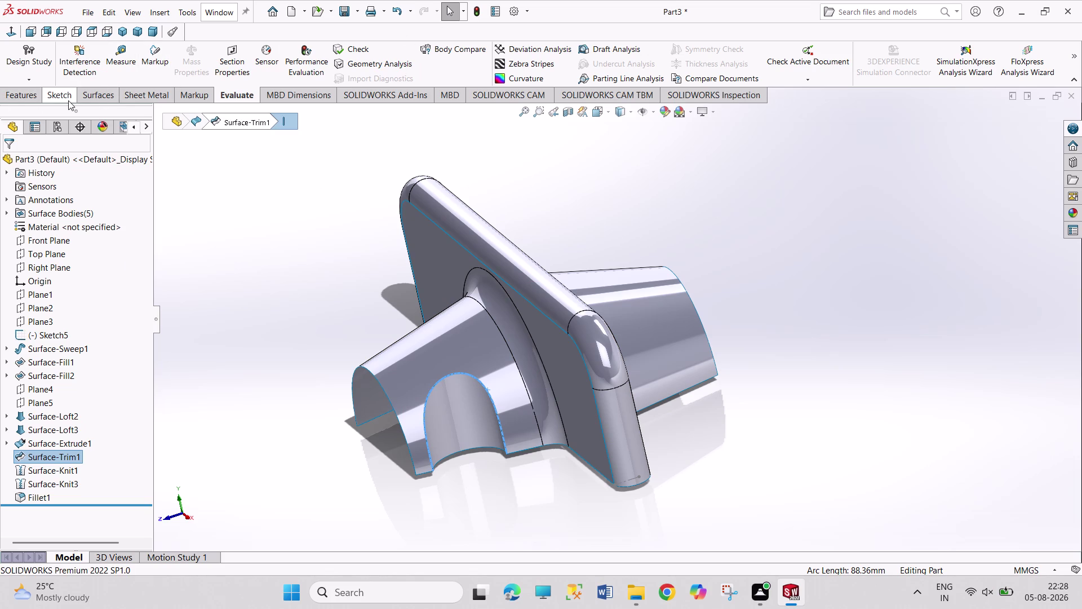
click(91, 97)
click(350, 60)
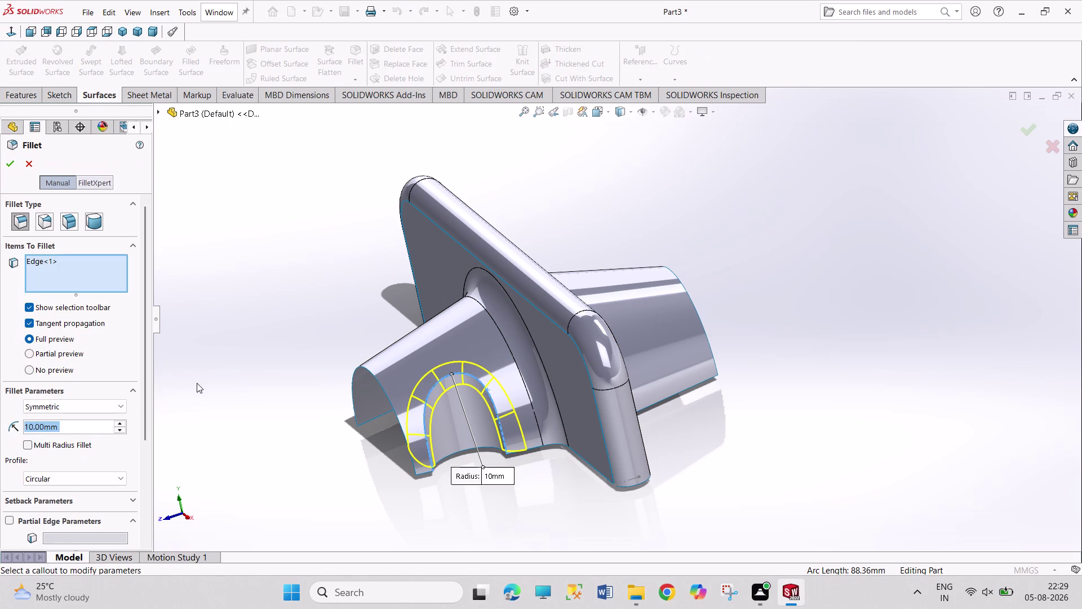
key(4)
key(Return)
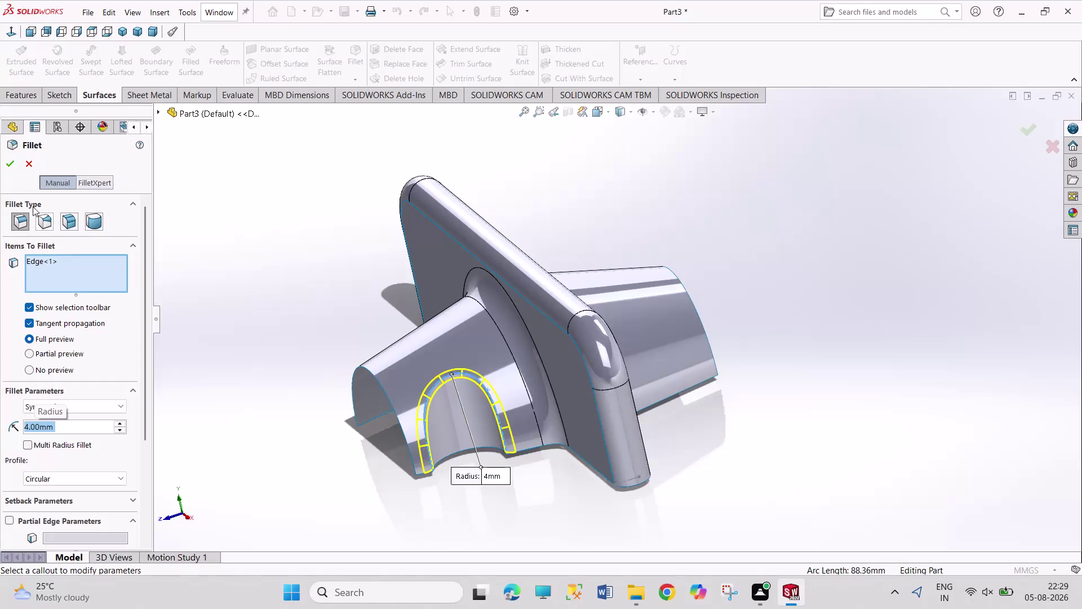
click(9, 166)
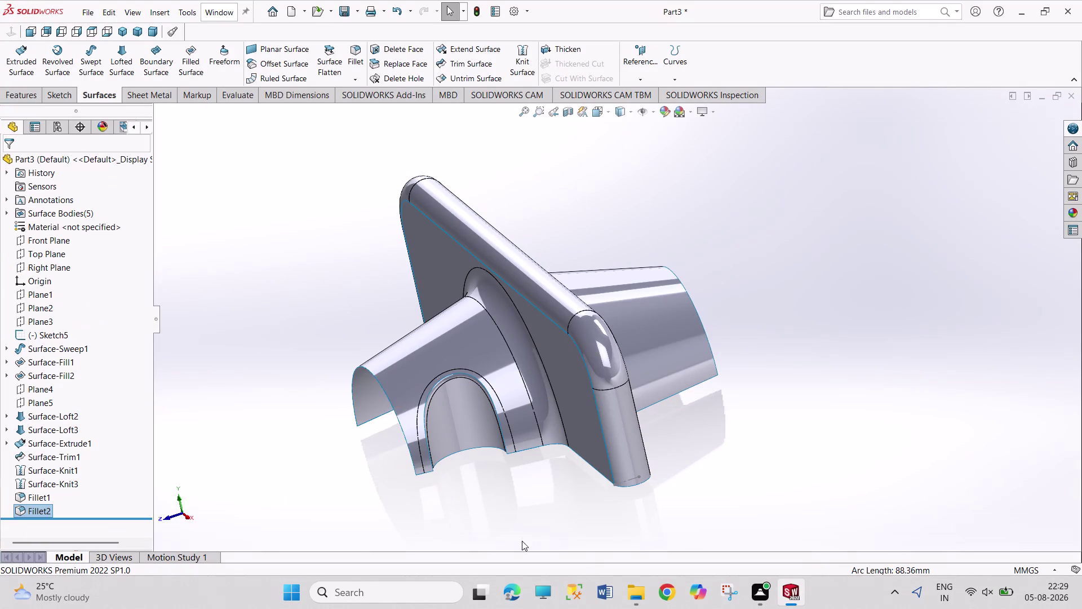
middle_drag(519, 533, 453, 579)
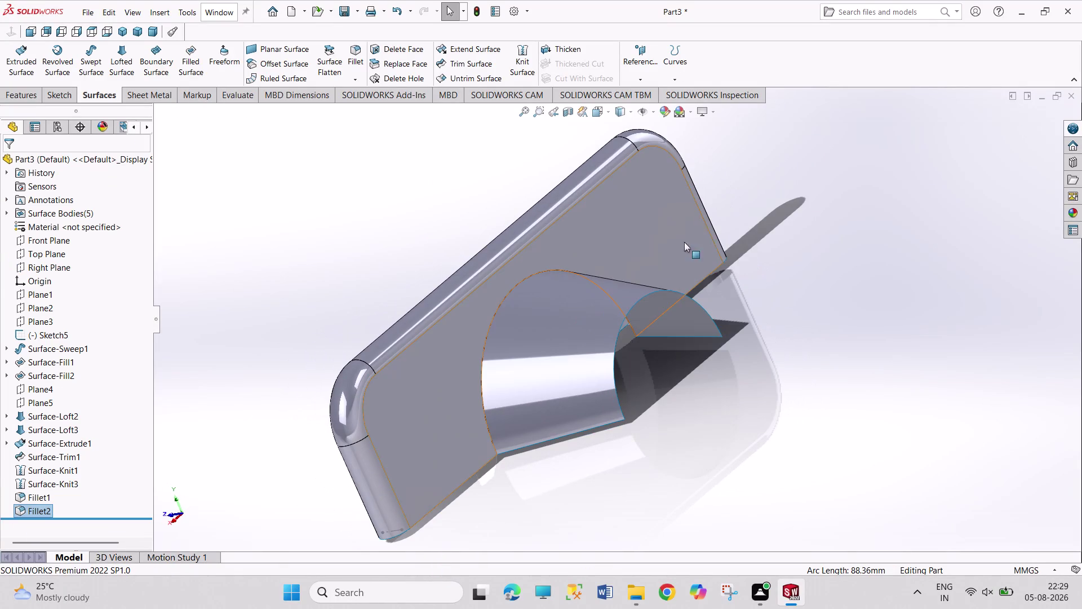
Knit the back arch face and its neighbouring face into one surface.
click(586, 294)
click(443, 391)
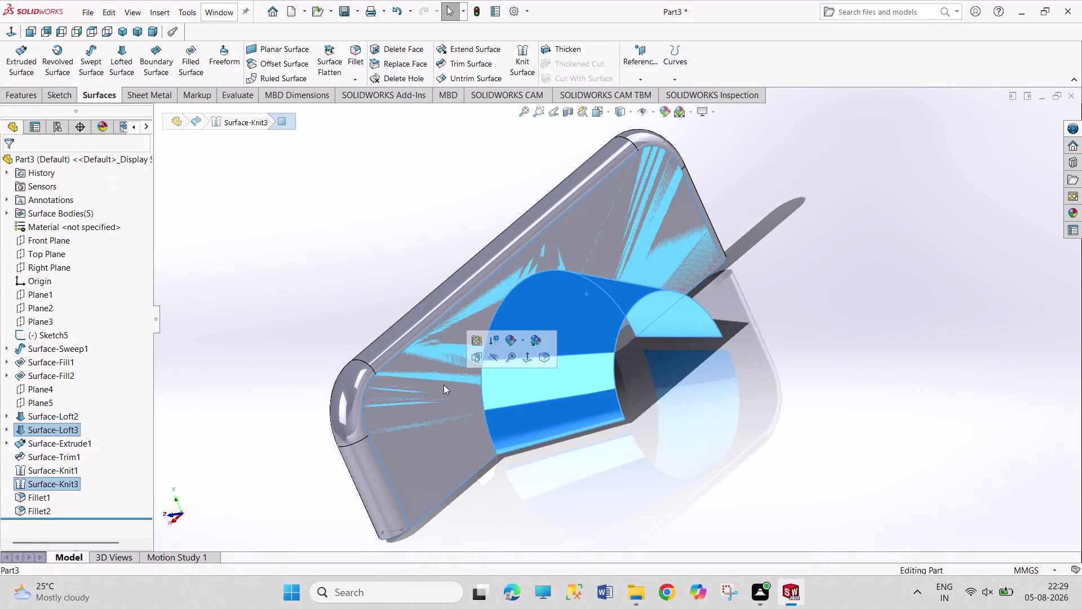
click(515, 63)
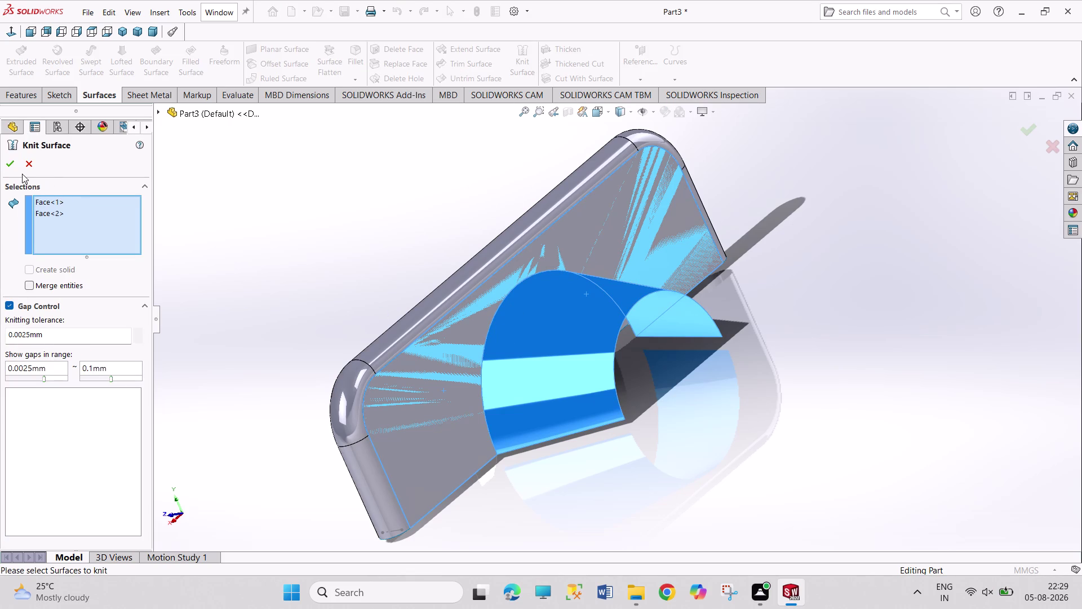
click(7, 161)
click(282, 192)
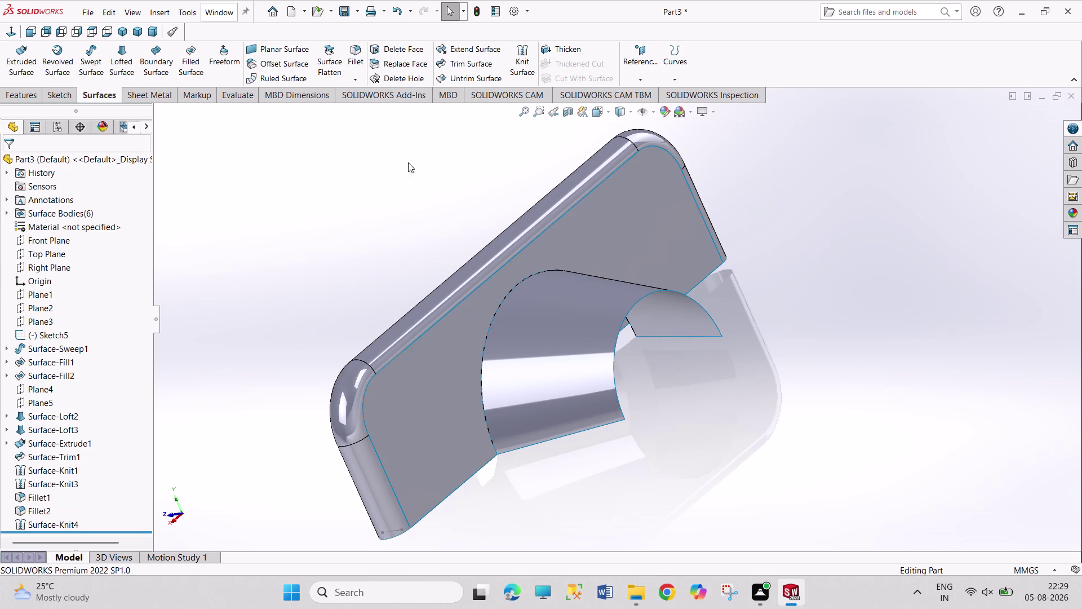
Fillet the edge where the arch meets the plate with a 10 mm radius.
click(351, 56)
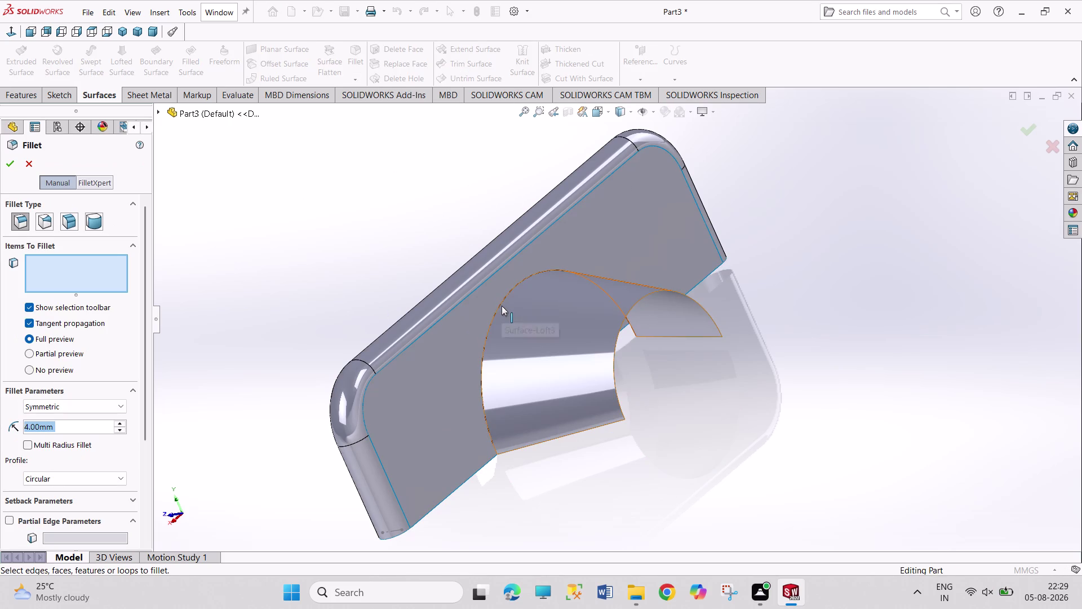
click(501, 305)
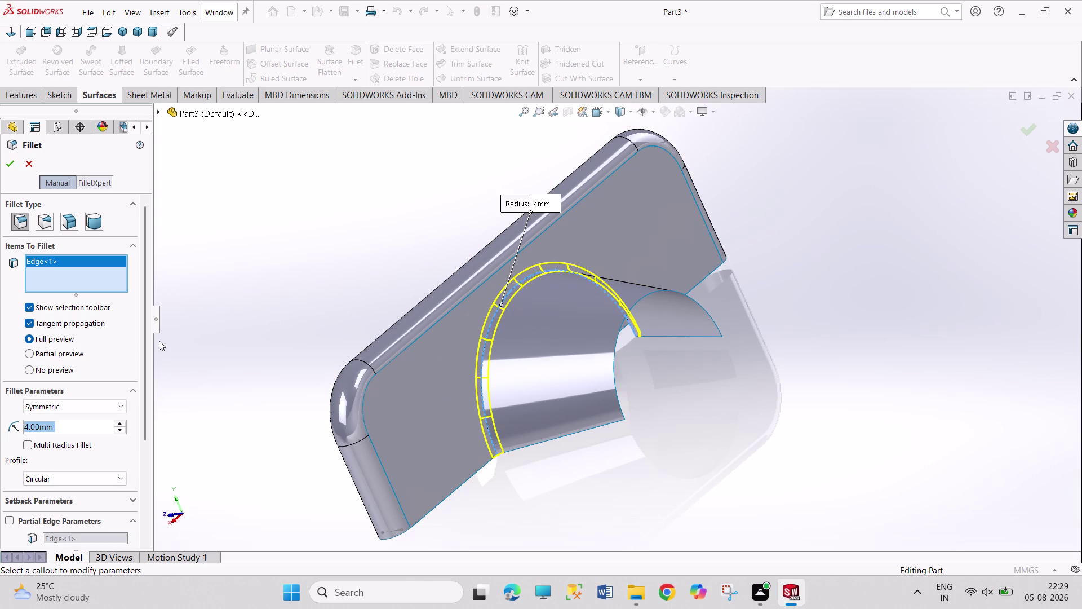
text(10)
key(Return)
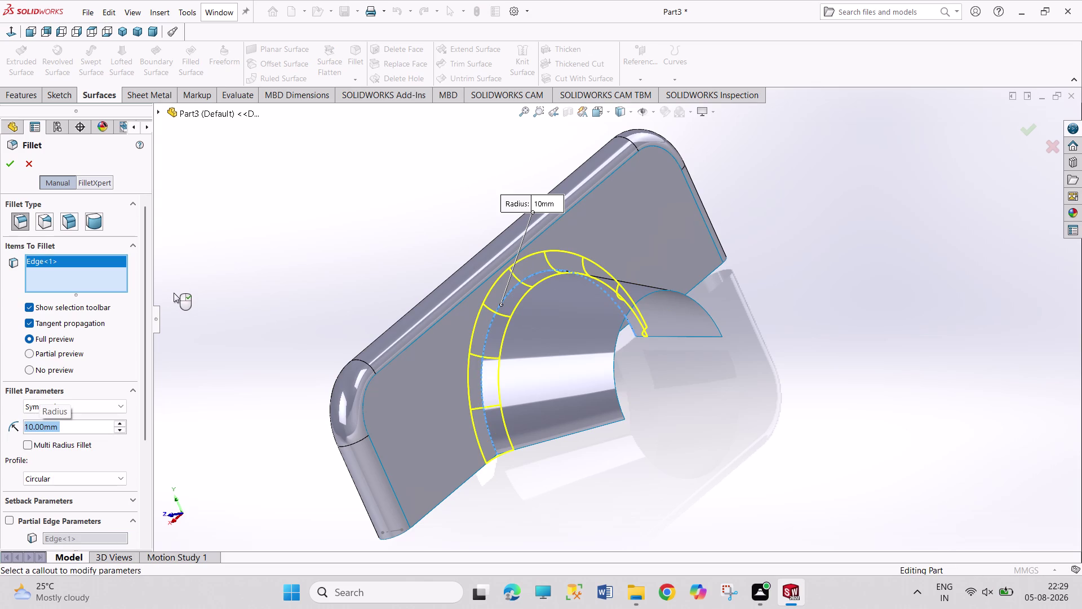
click(8, 162)
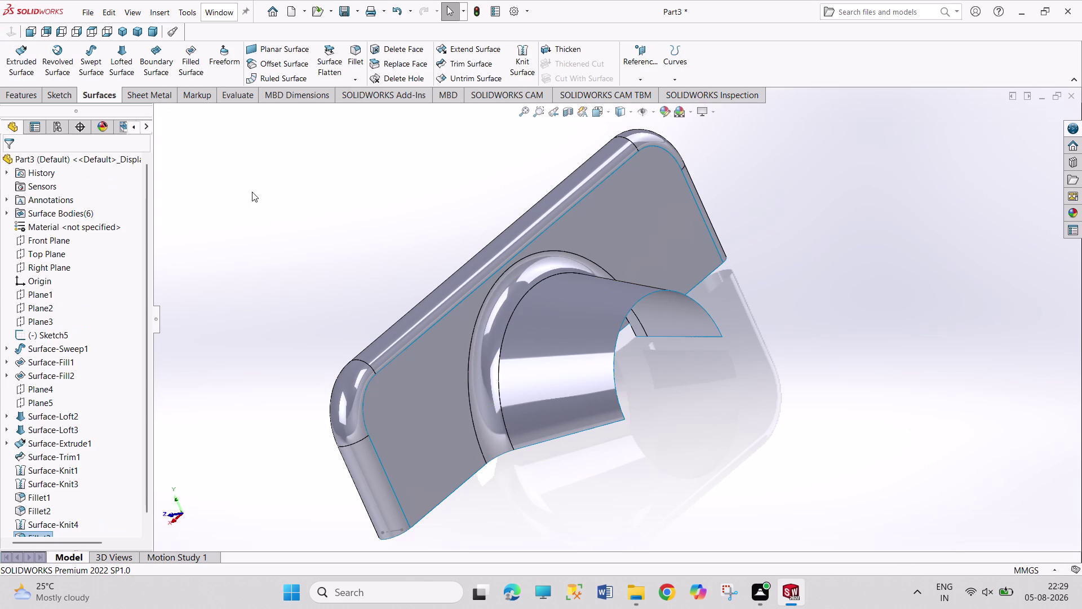
click(256, 192)
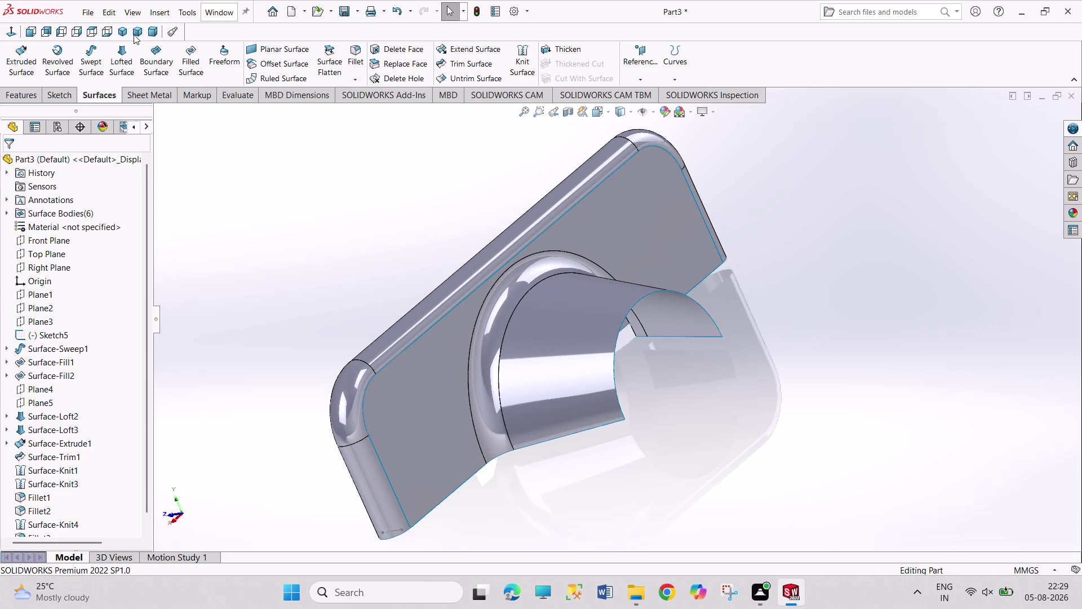
Switch to the isometric view and begin saving the part.
click(123, 33)
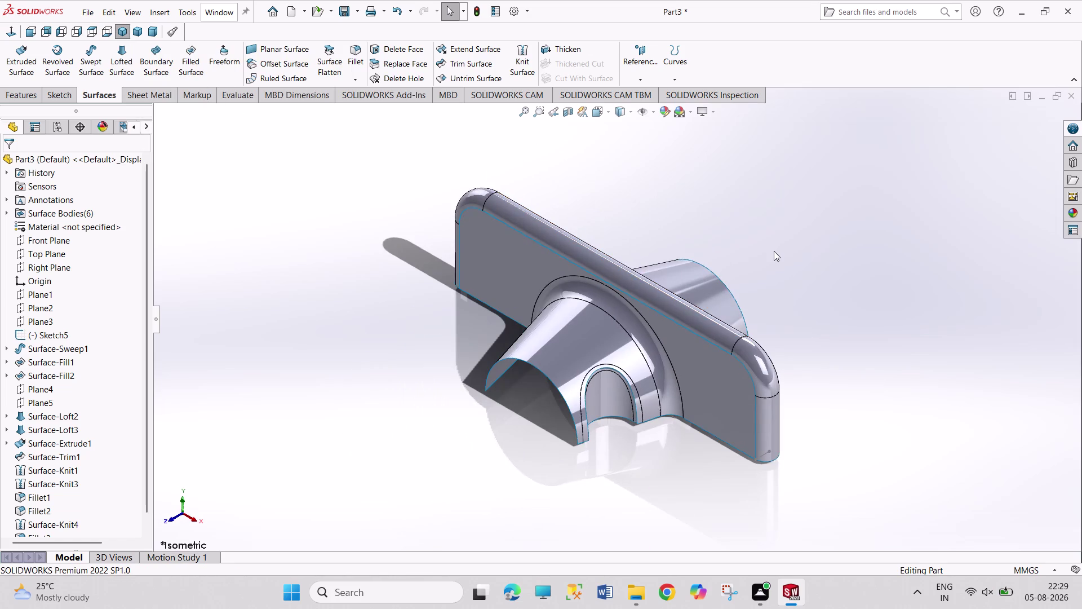
scroll(up, 3)
scroll(down, 3)
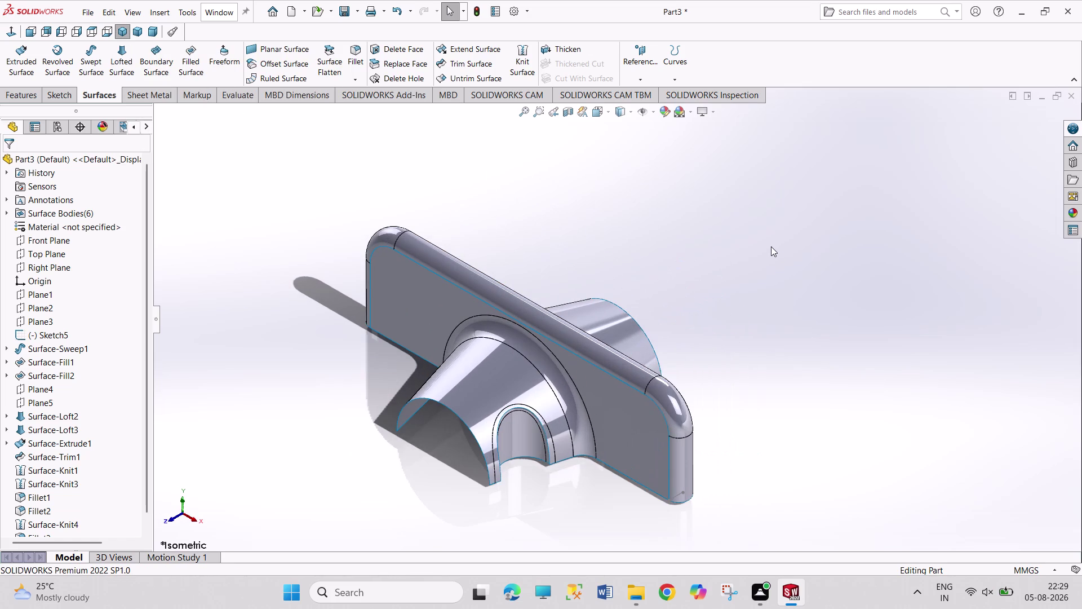
key(ctrl+s)
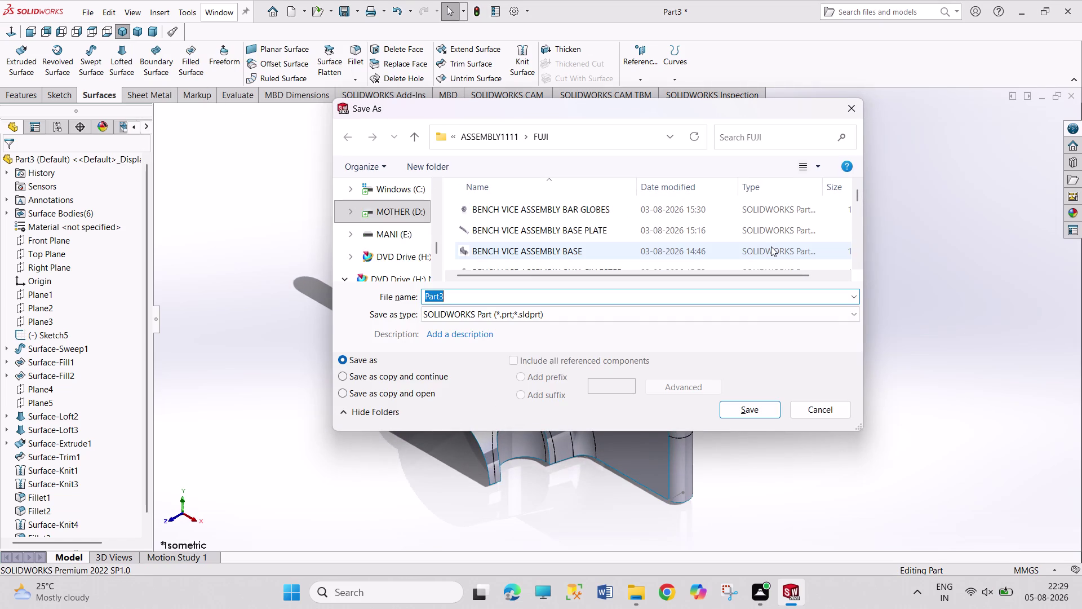
Save the part as 'SURFACE 4.1', then start a new document.
text(S)
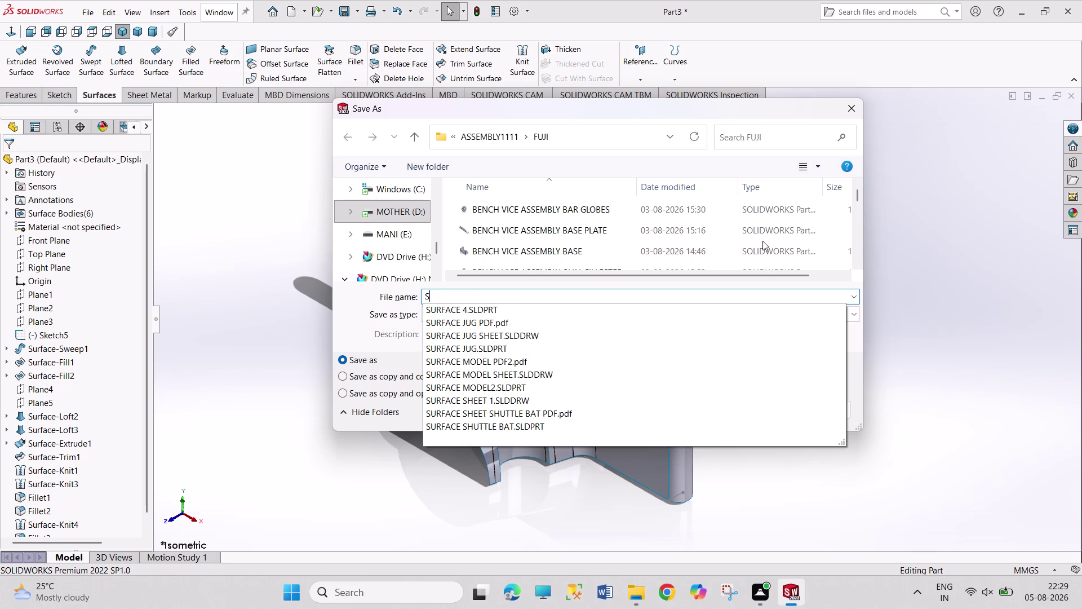
text(H)
key(BackSpace)
key(BackSpace)
text(S)
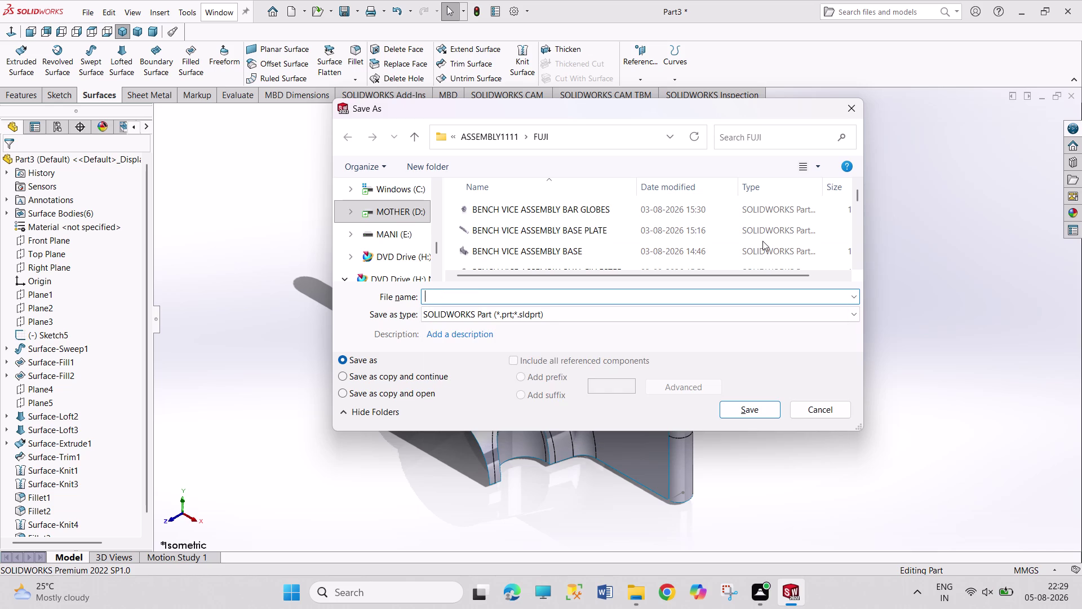
text(URFACE)
key(space)
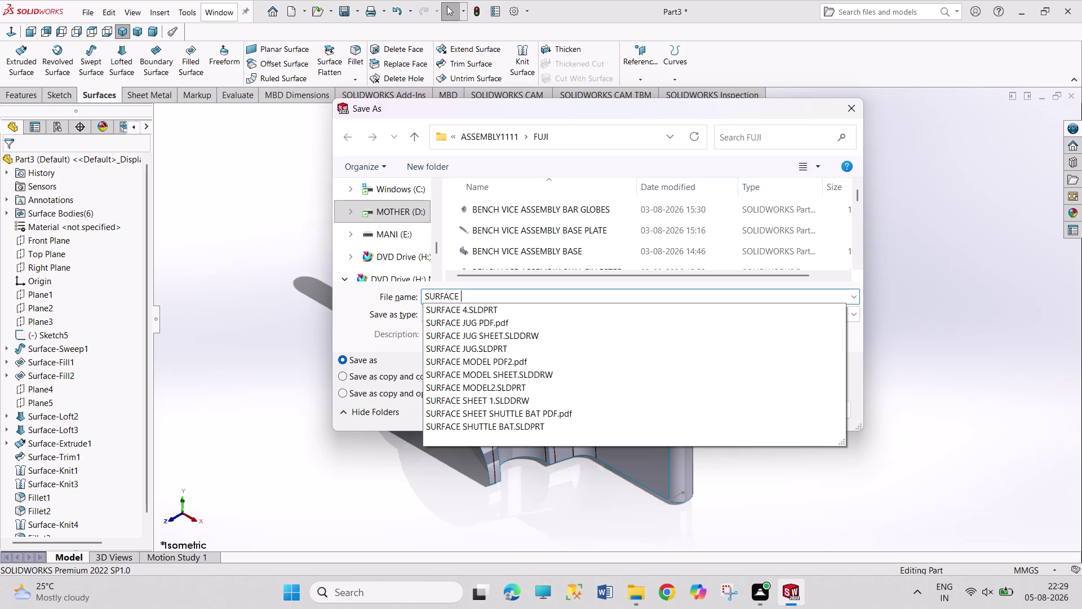
key(4)
text(.1)
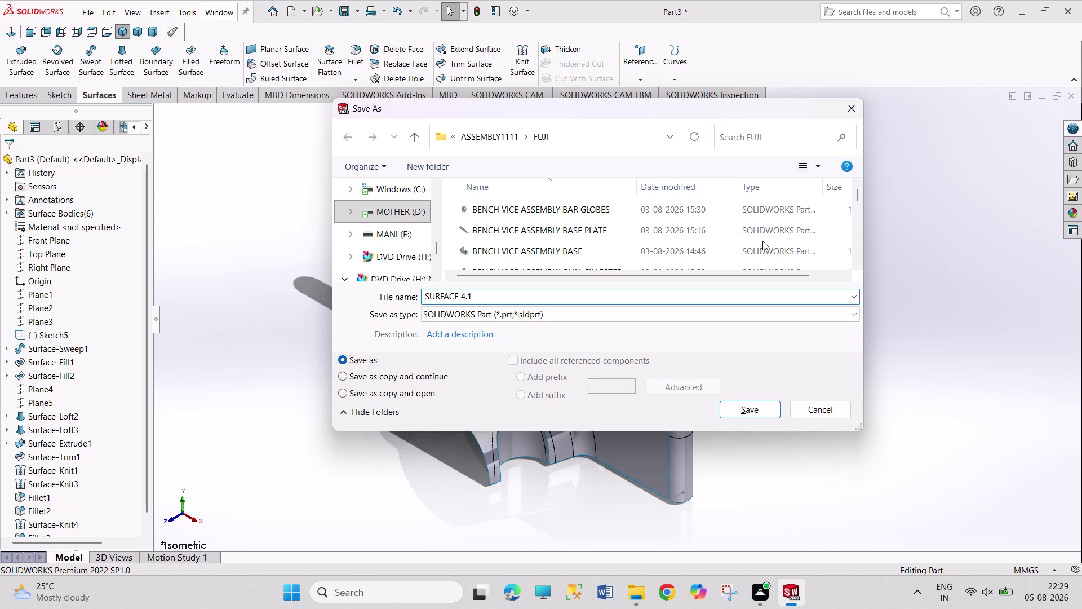
key(Return)
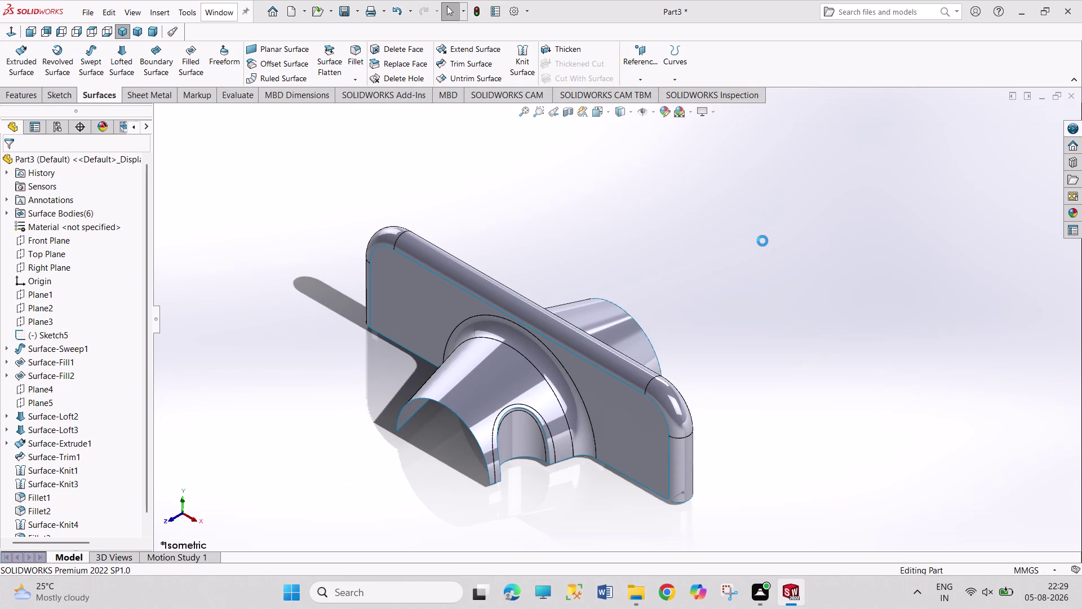
key(ctrl+n)
key(Right)
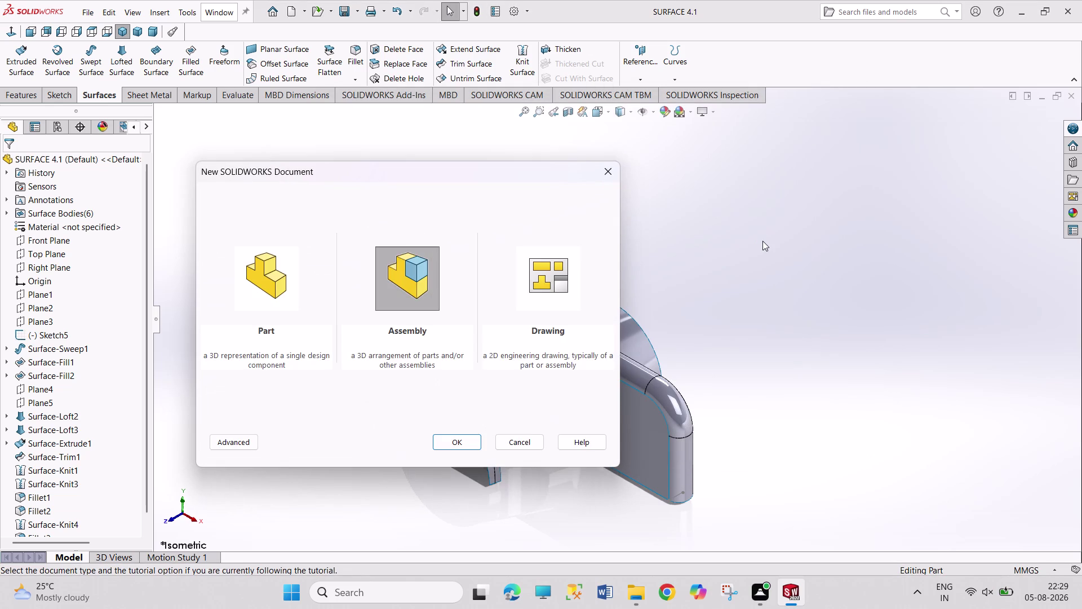
Create an A4 landscape drawing of SURFACE 4.1 using a custom 1:5 view scale.
key(Right)
key(Return)
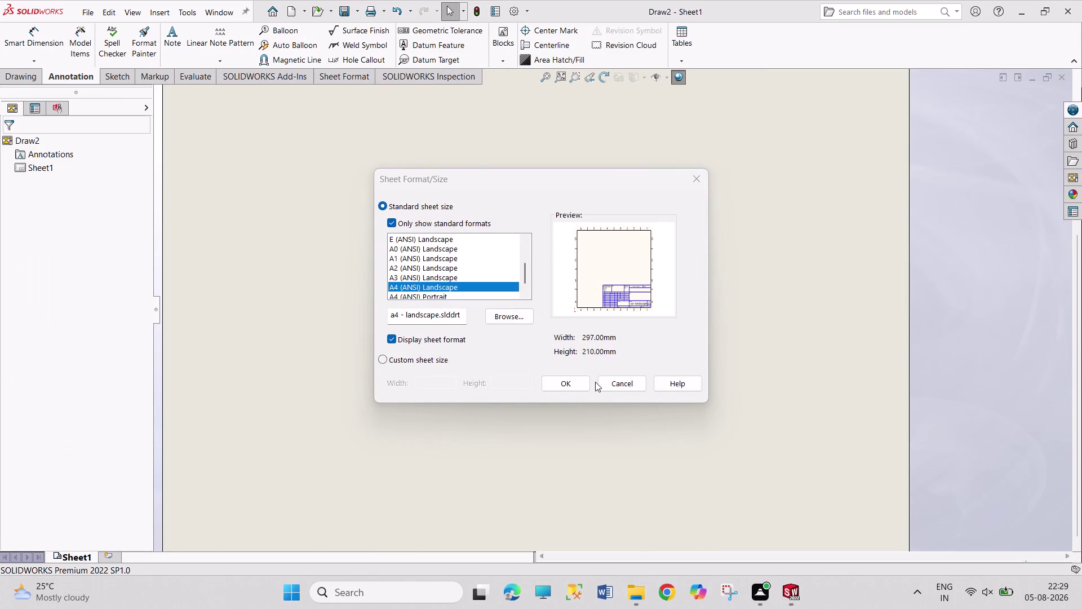
click(580, 384)
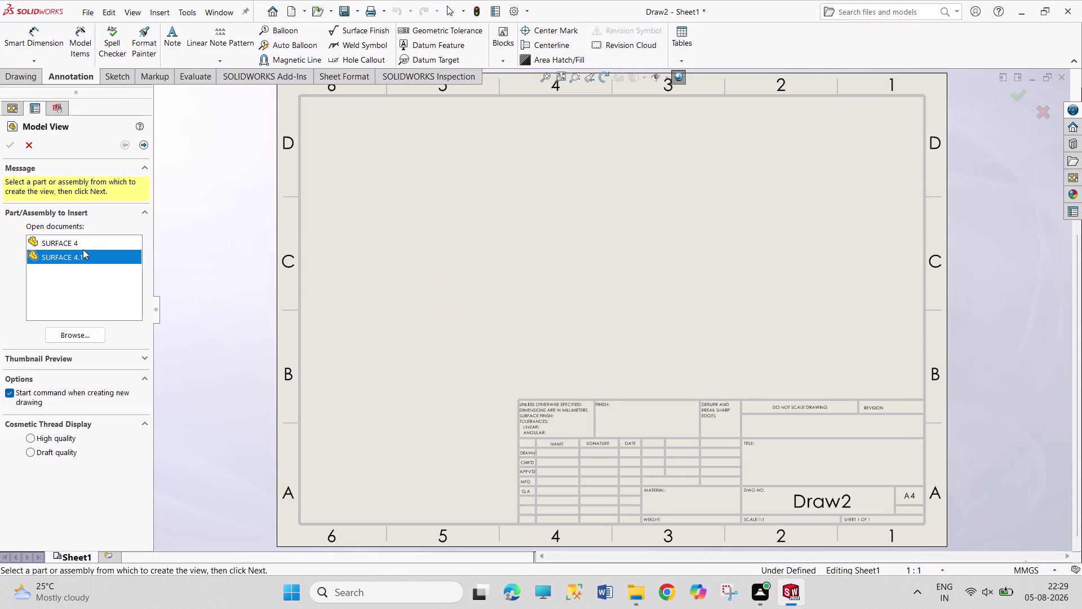
double_click(89, 256)
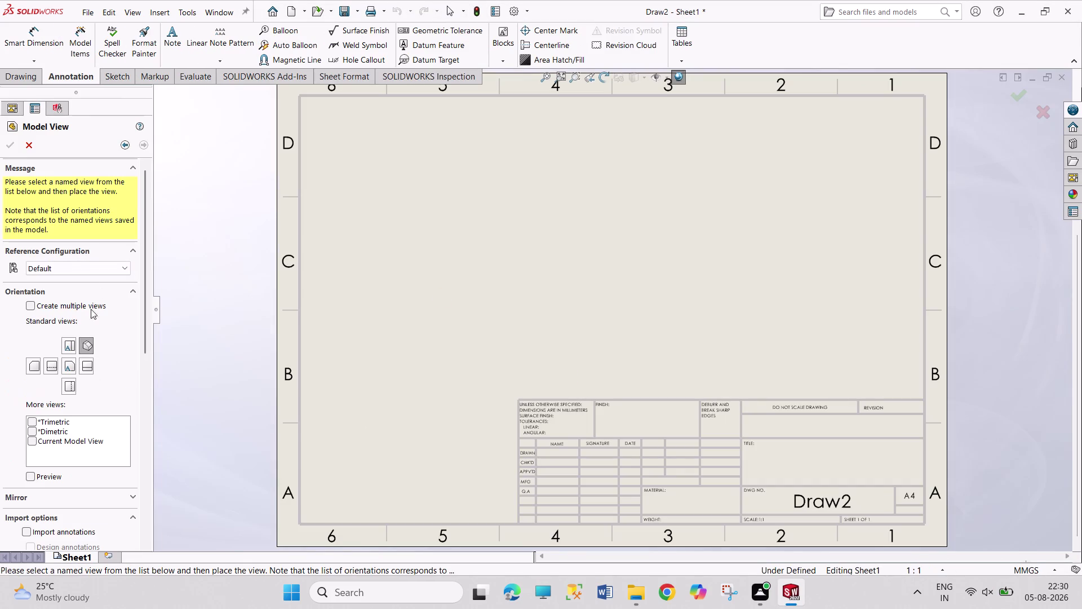
click(66, 367)
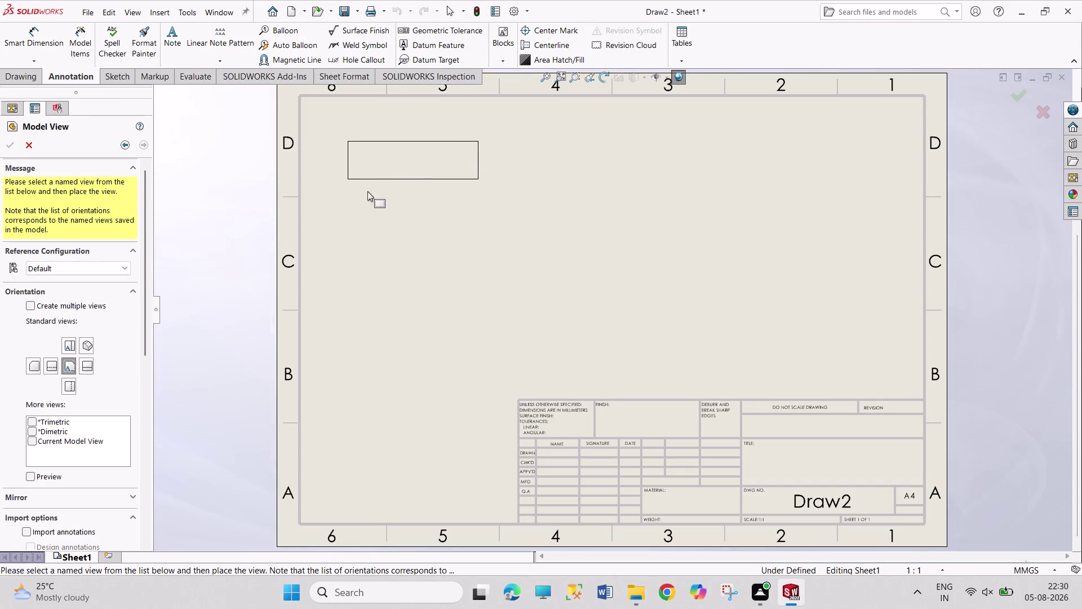
drag(143, 339, 131, 453)
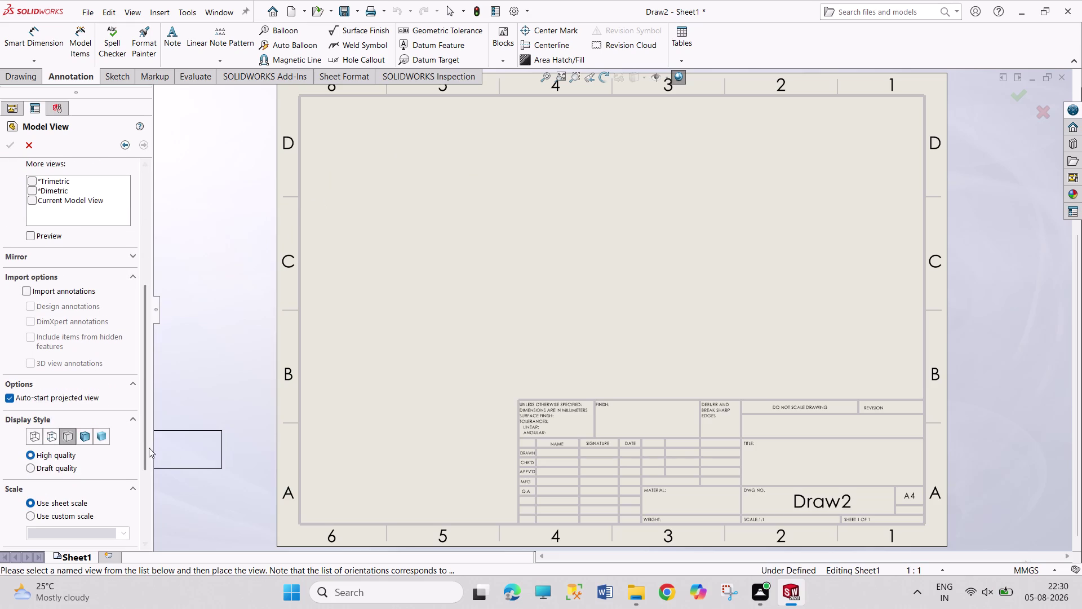
drag(143, 446, 143, 516)
click(89, 374)
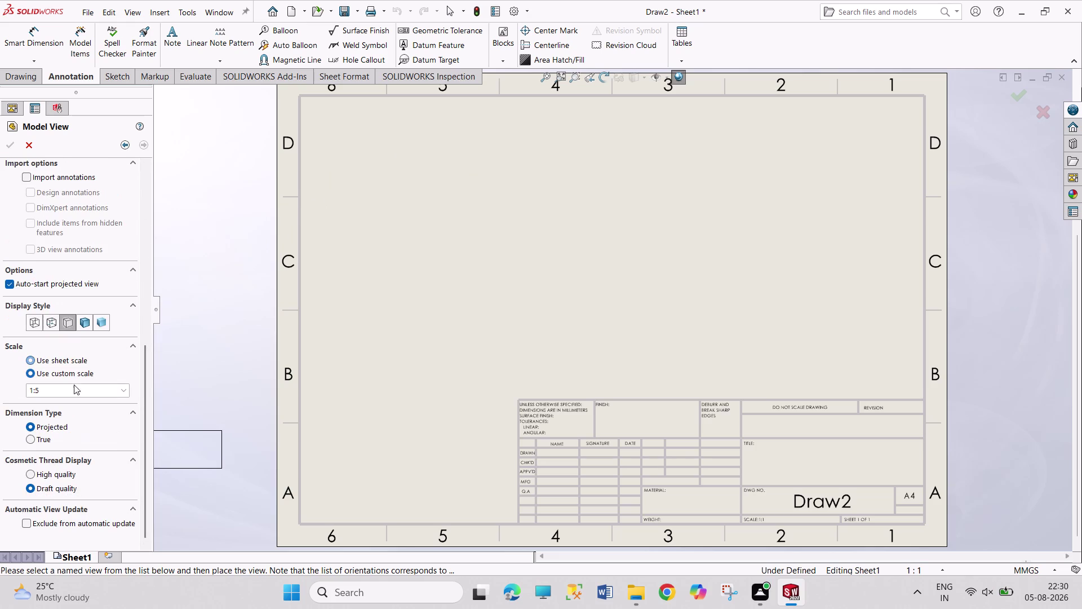
triple_click(70, 388)
key(BackSpace)
key(2)
key(Return)
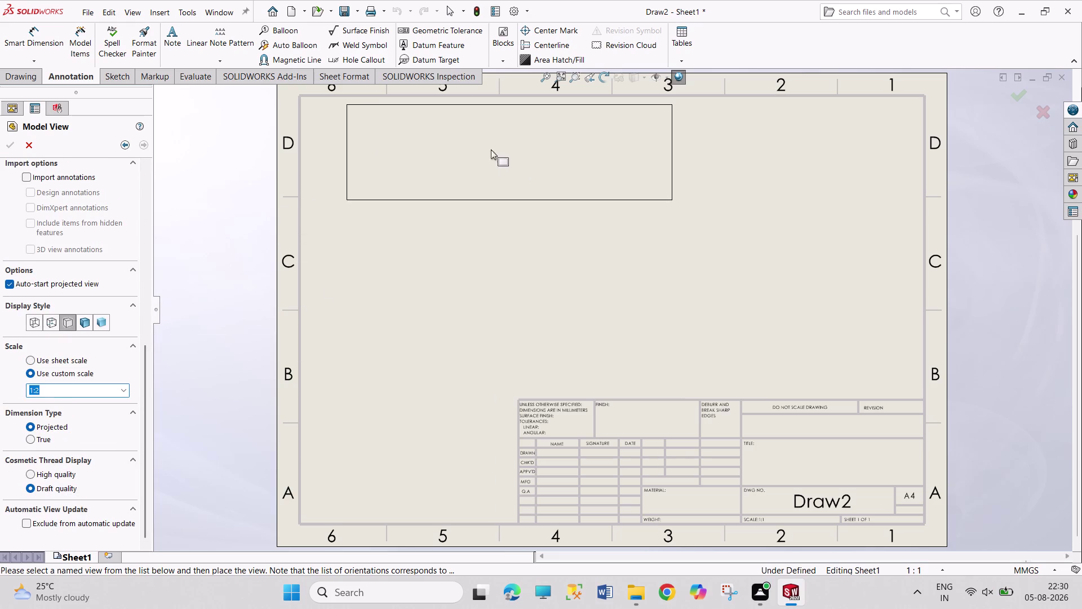
Place the front view, then projected top and side views, and nudge them into position.
click(478, 162)
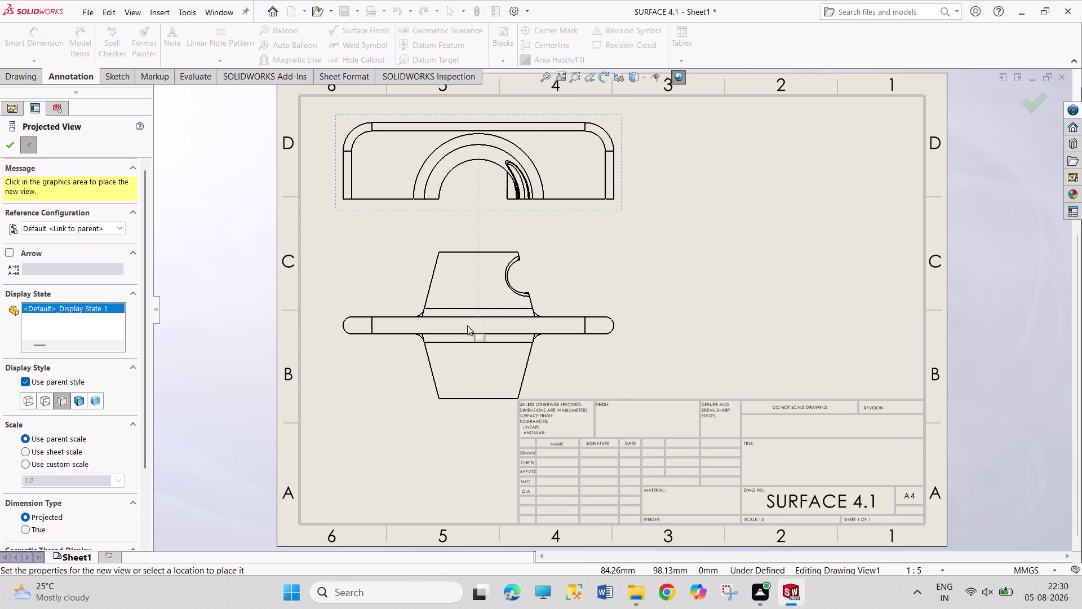
click(468, 325)
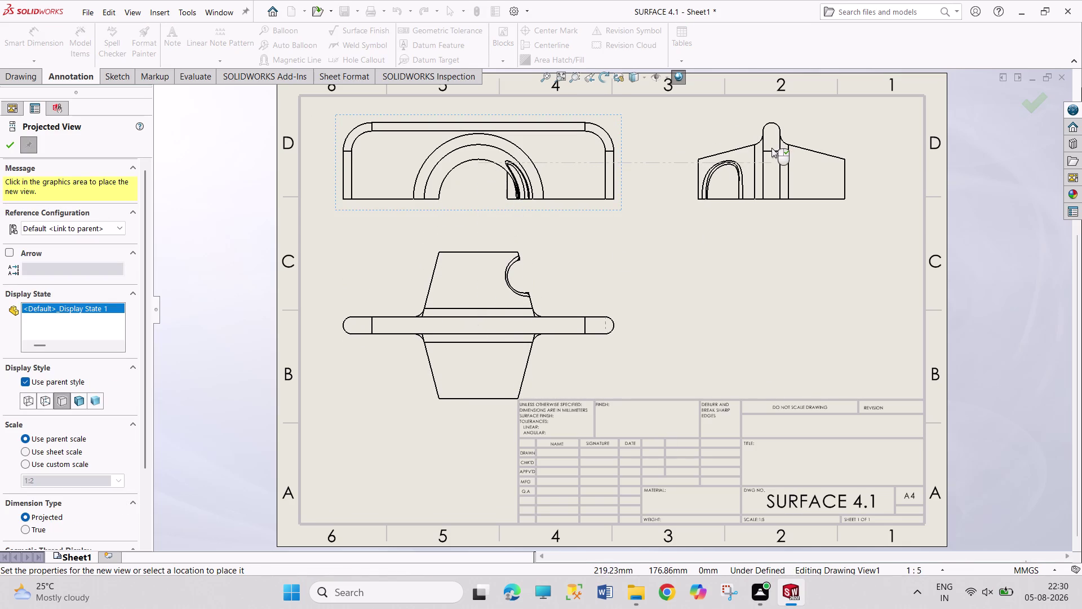
click(771, 148)
click(5, 145)
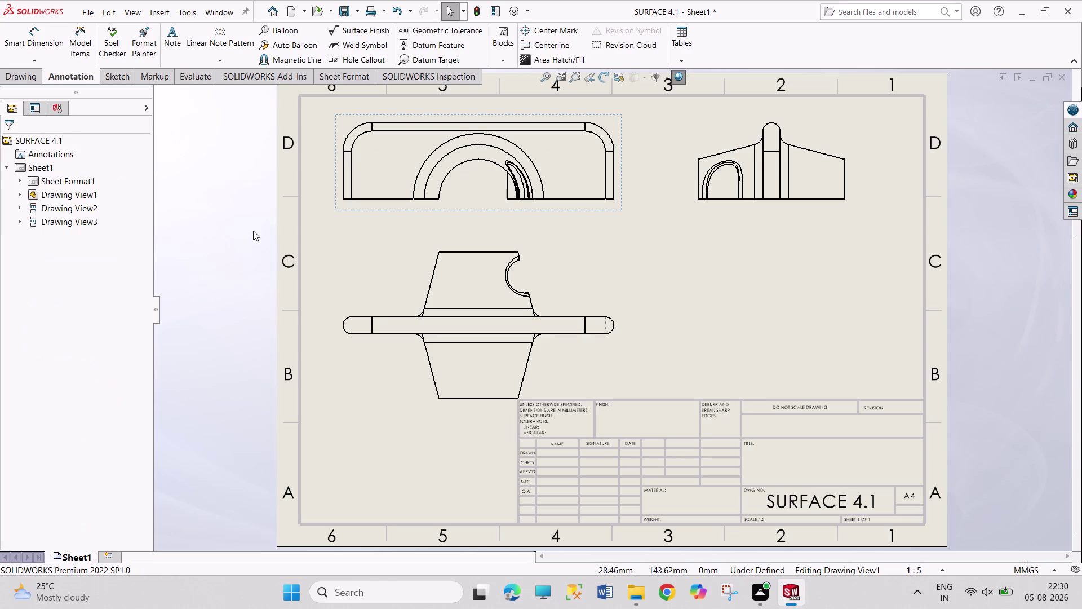
drag(389, 210, 374, 213)
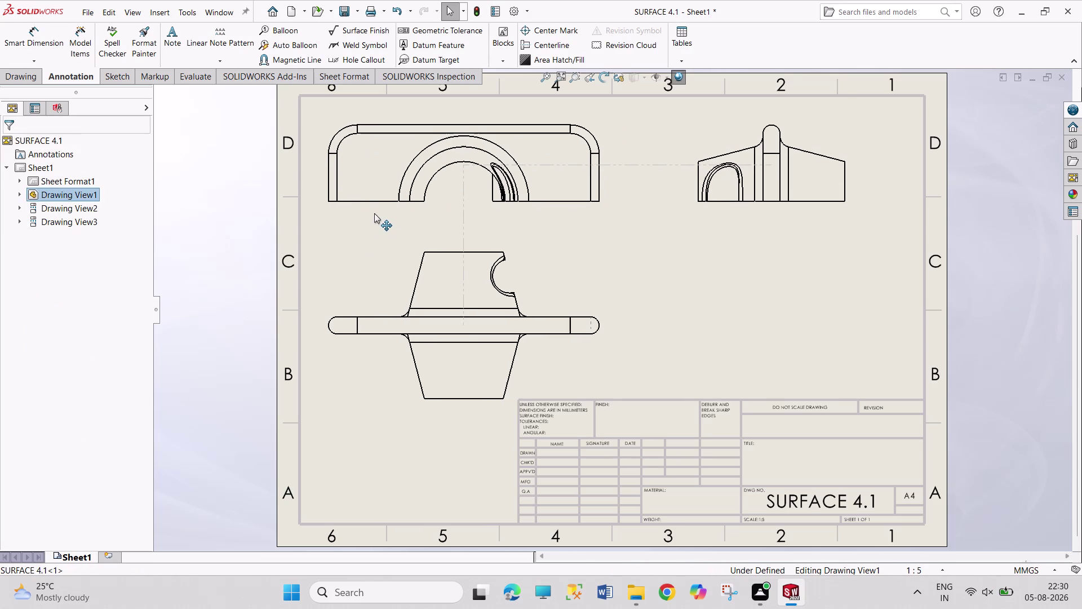
drag(374, 213, 375, 215)
click(662, 295)
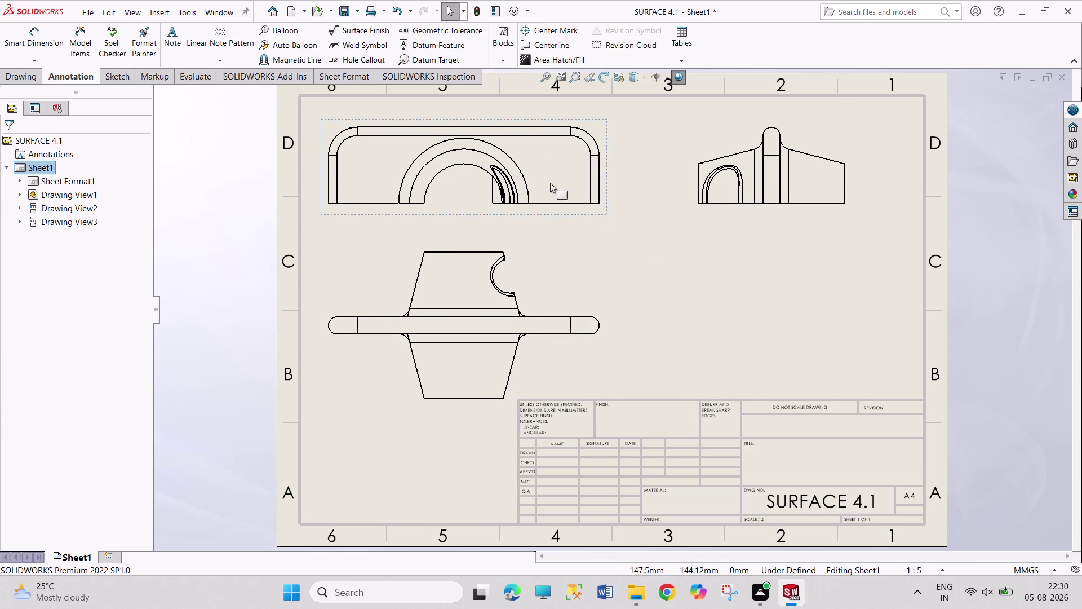
scroll(down, 3)
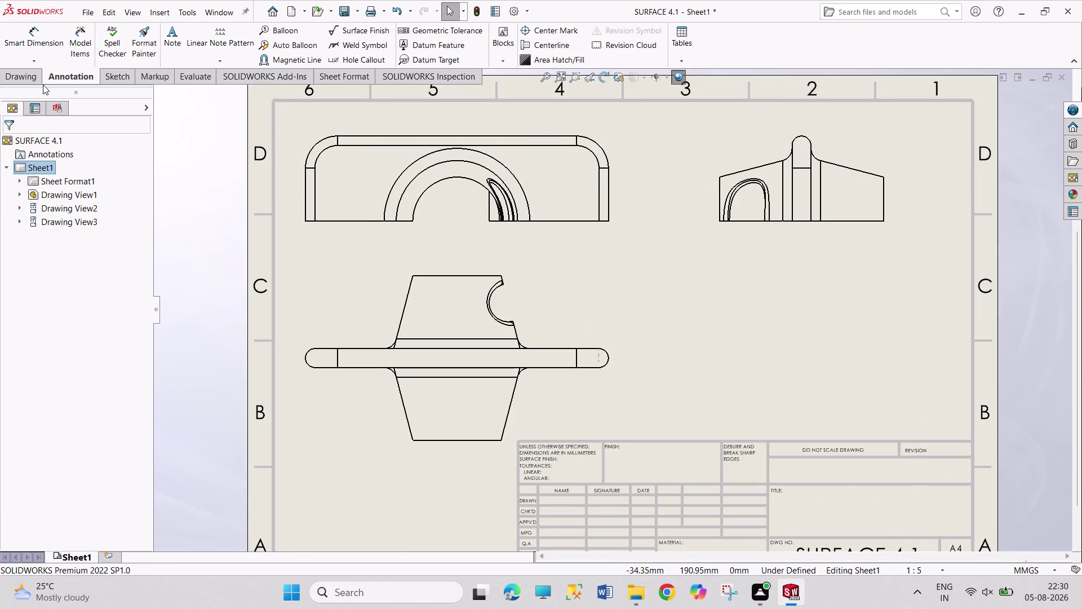
Try a front-view height dimension and discard the unwanted 54.77 result.
click(45, 40)
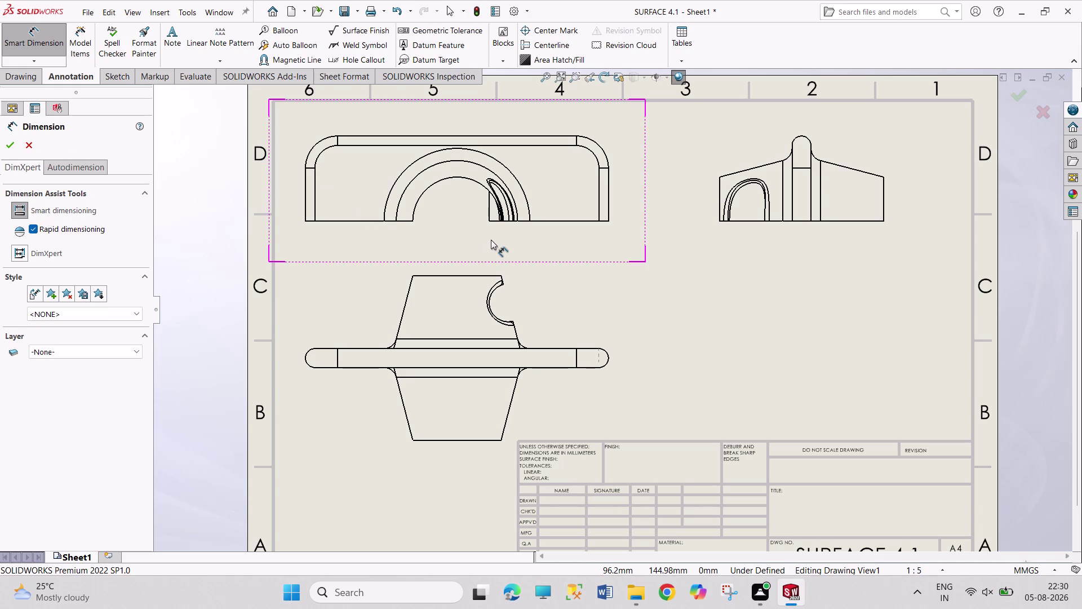
click(549, 220)
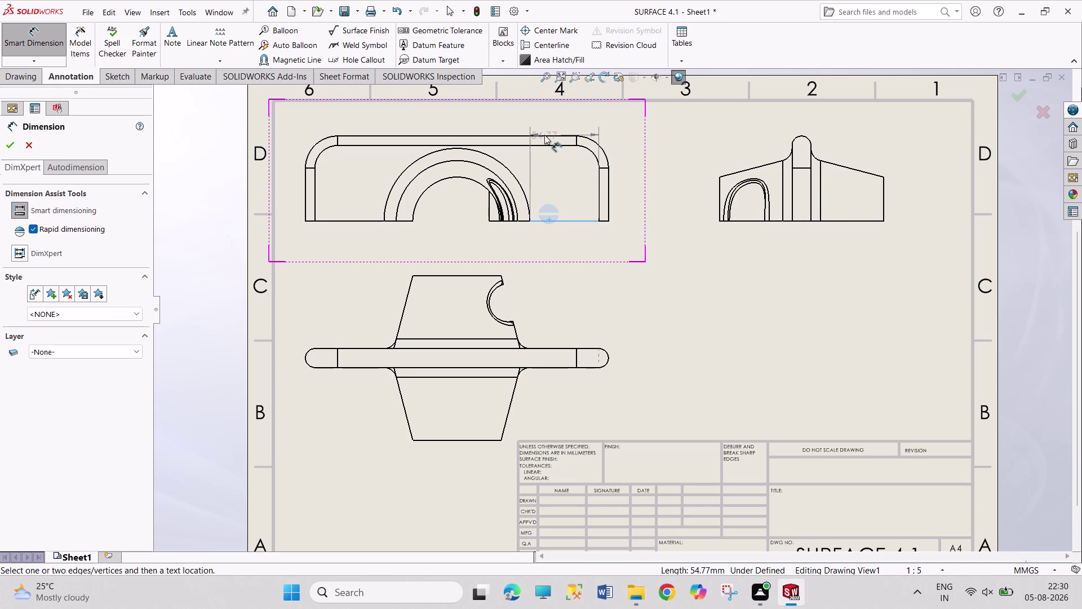
click(545, 135)
key(Escape)
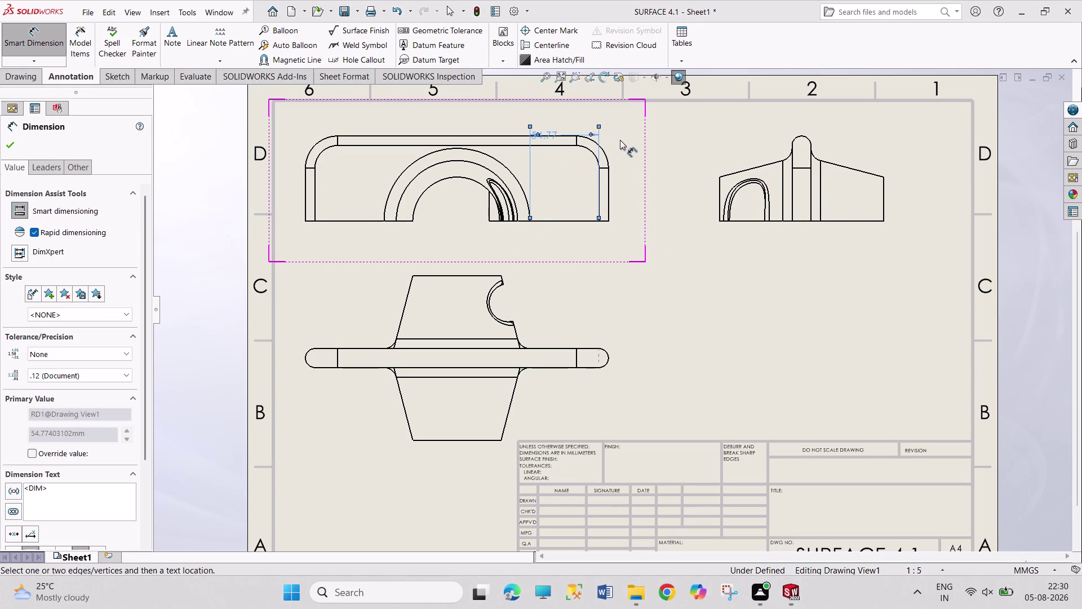
key(Escape)
key(ctrl+z)
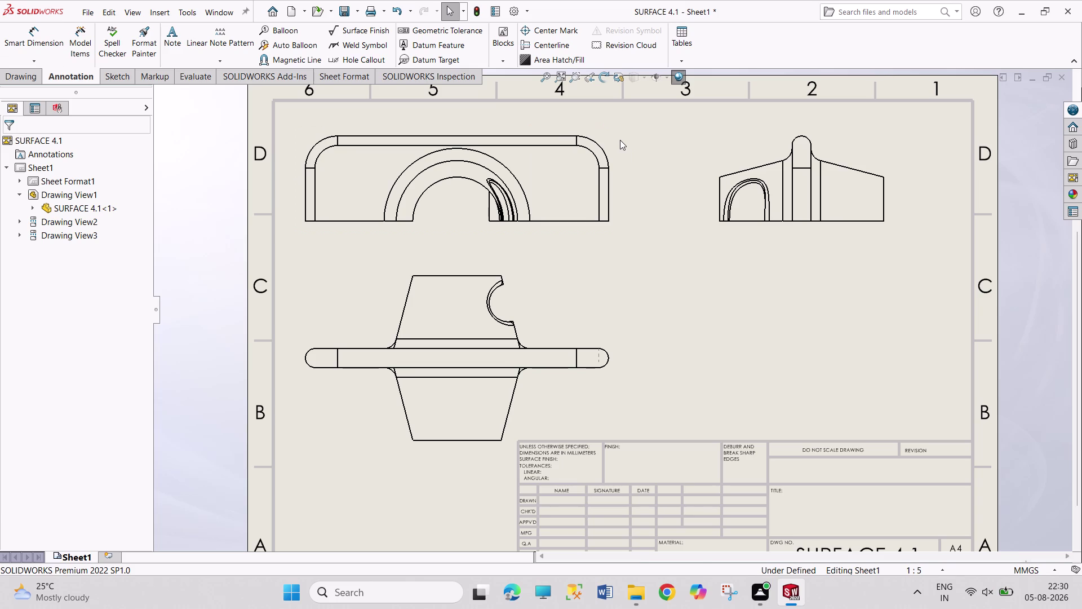
Dimension the front view's 67.50 height and R25.50 top-corner radius.
click(36, 38)
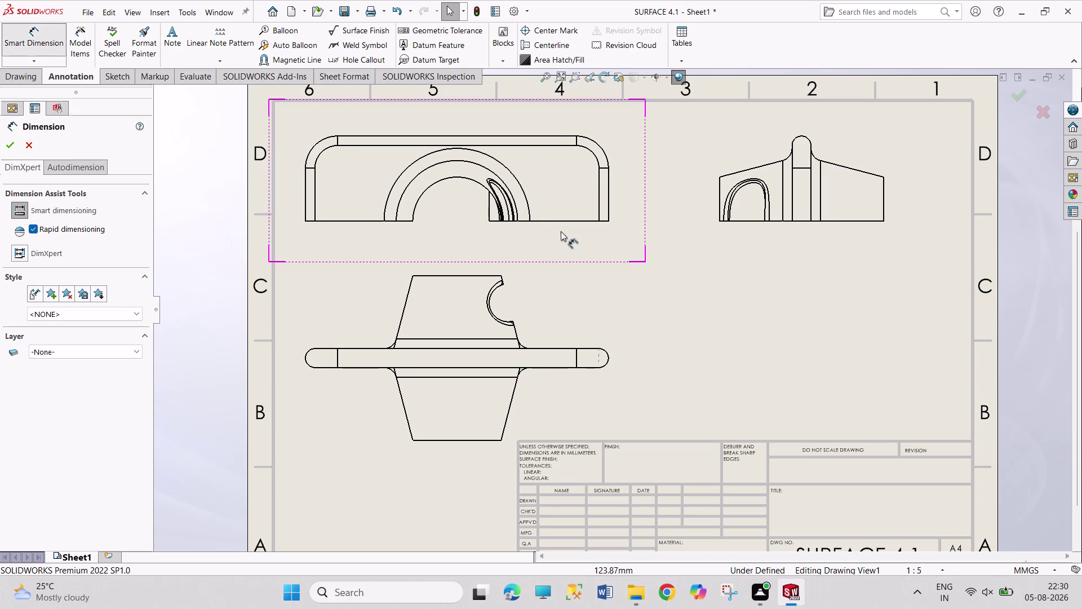
click(560, 222)
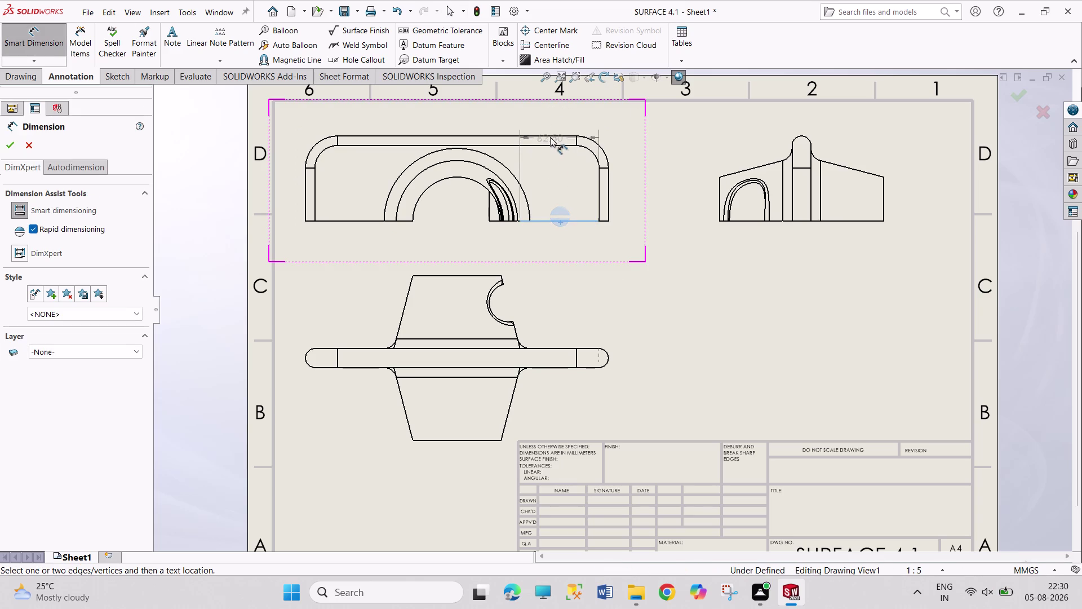
click(553, 136)
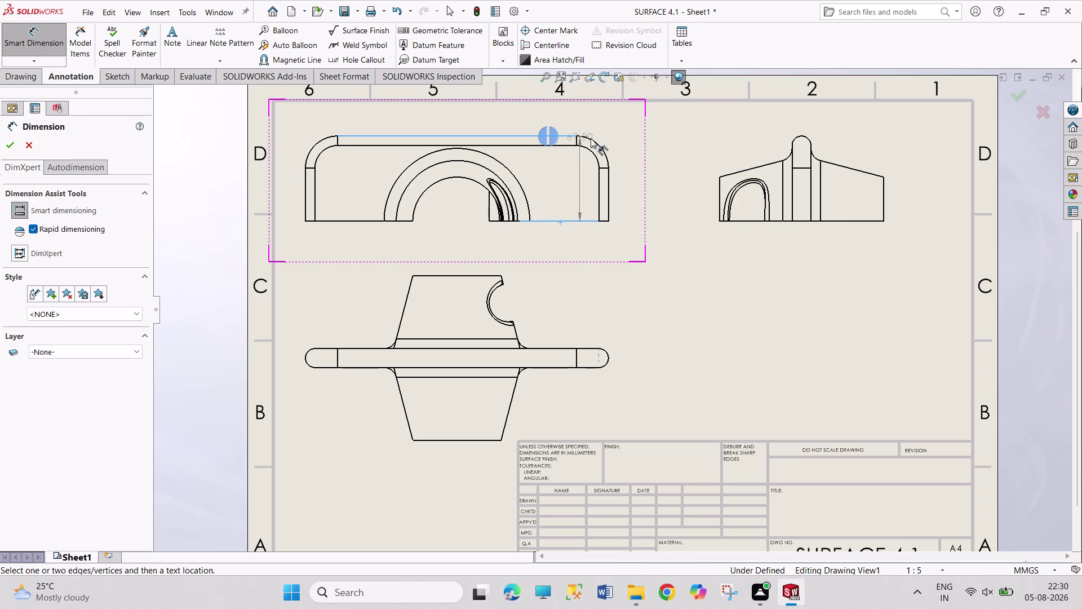
click(643, 177)
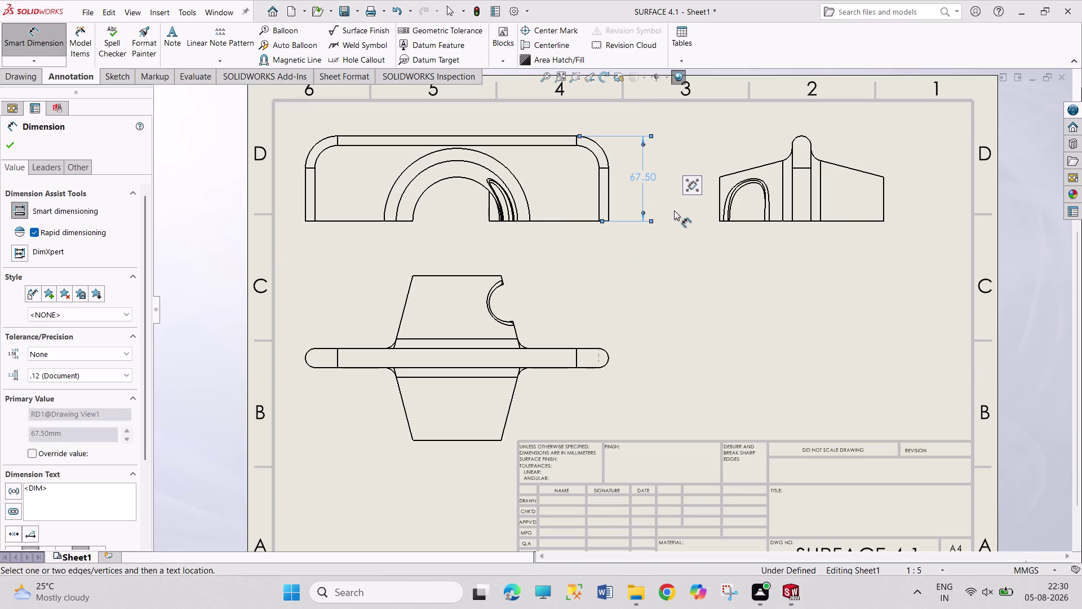
click(600, 146)
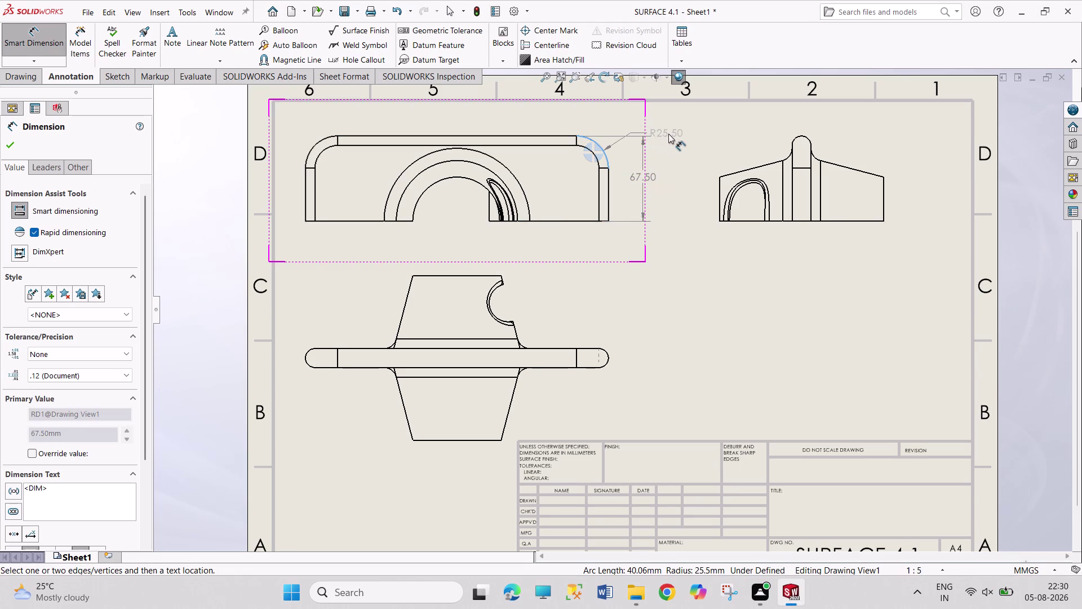
click(668, 133)
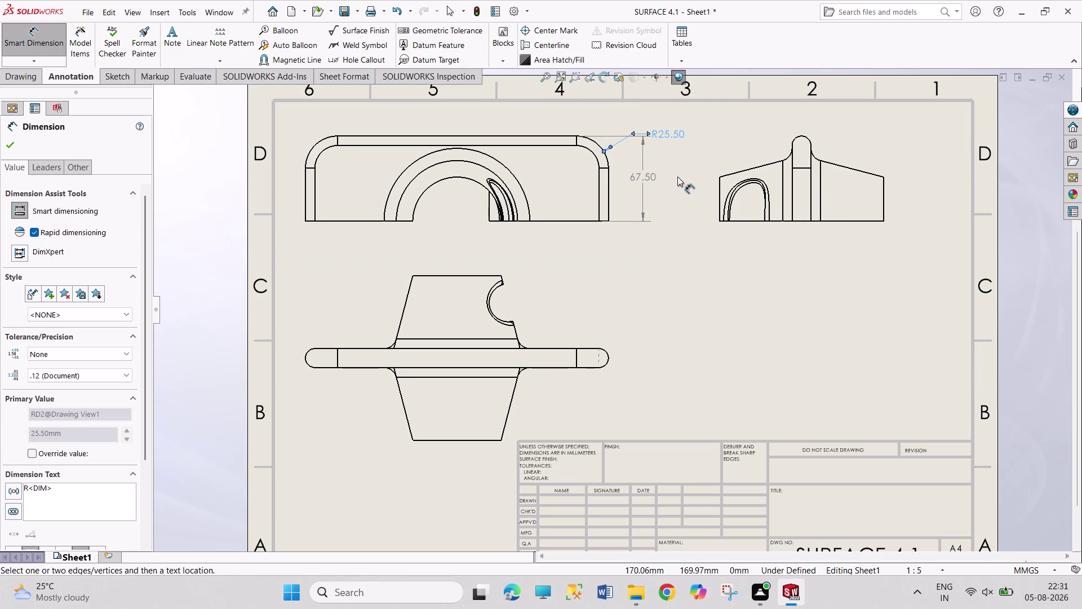
click(523, 346)
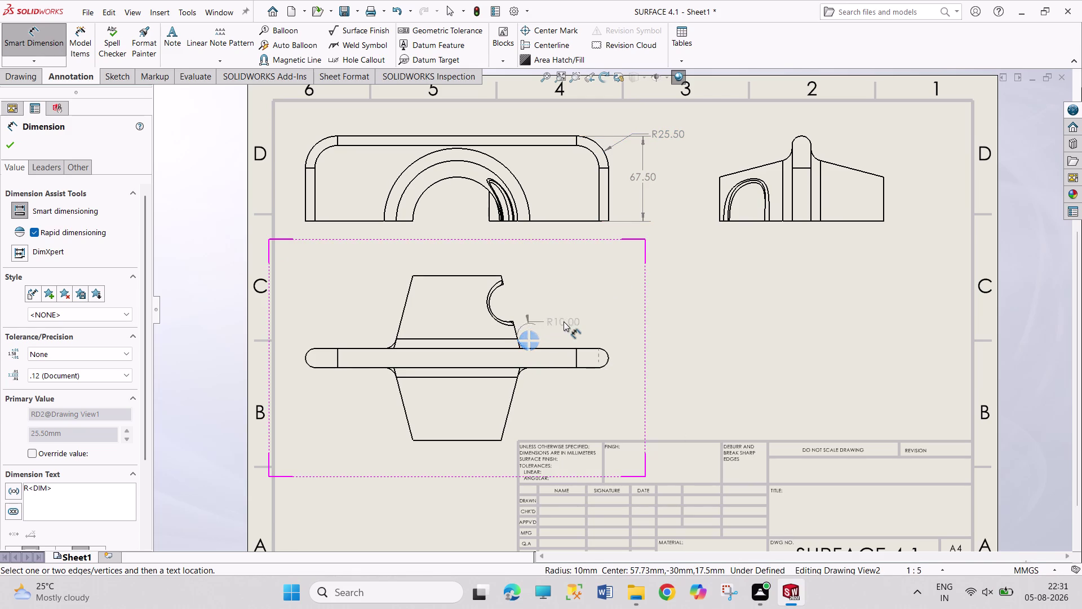
Add the R10.00 top-view fillet radius and the front view's 240.00 width.
click(583, 317)
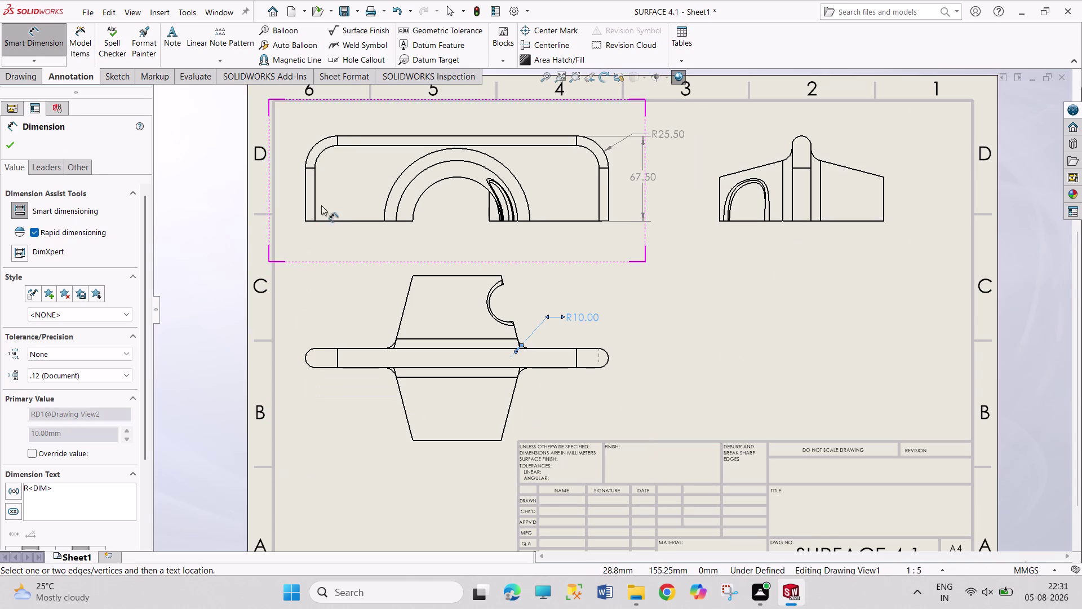
click(305, 180)
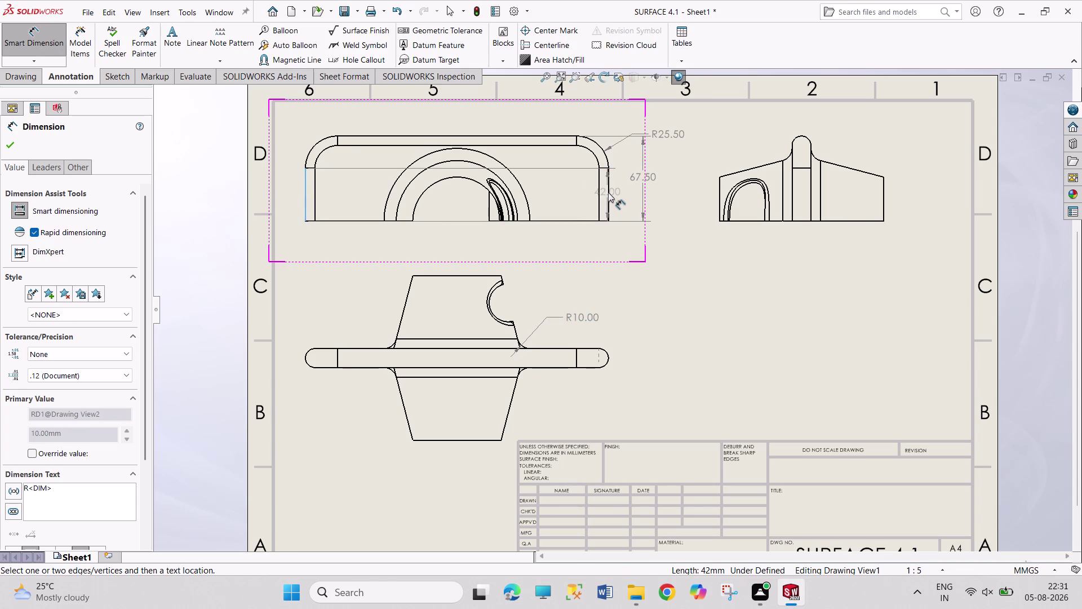
click(609, 194)
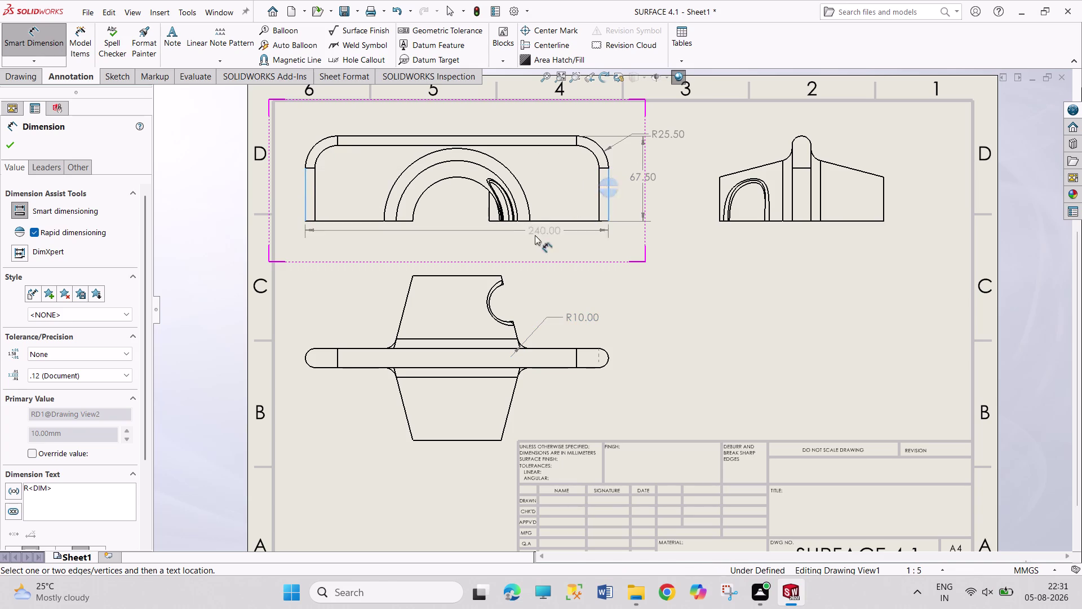
click(469, 244)
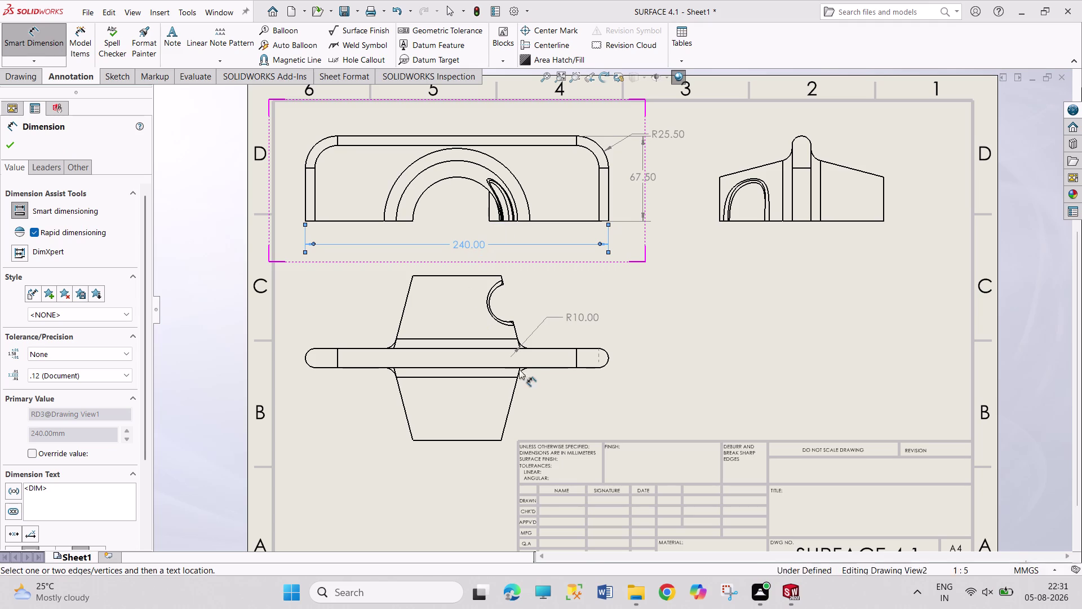
Add R15.00 notch and R7.50 flange-end radii to the top view.
click(493, 312)
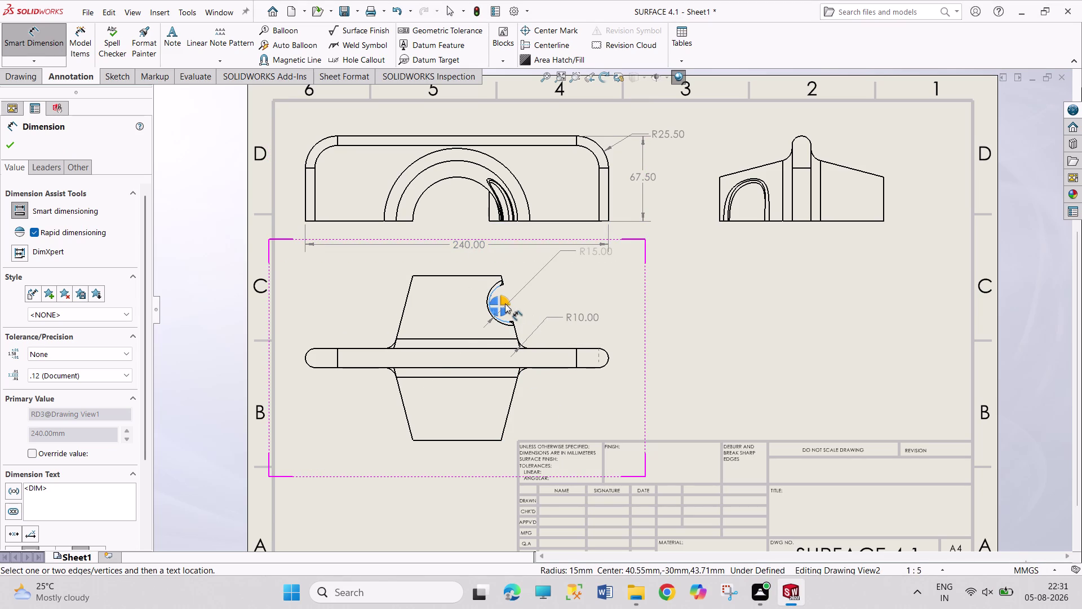
click(505, 302)
drag(599, 250, 583, 265)
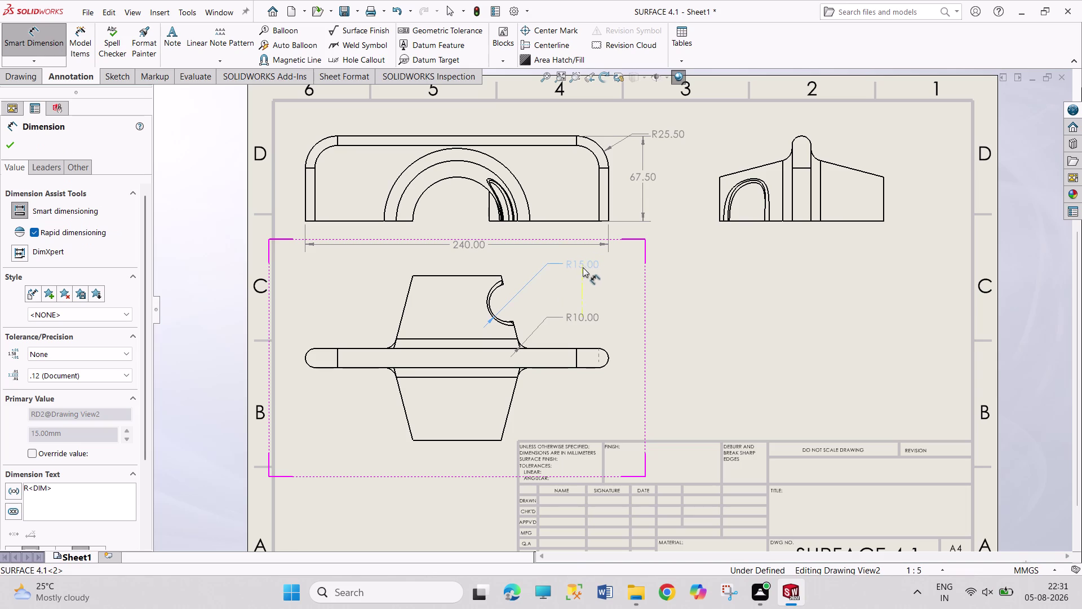
drag(583, 265, 575, 282)
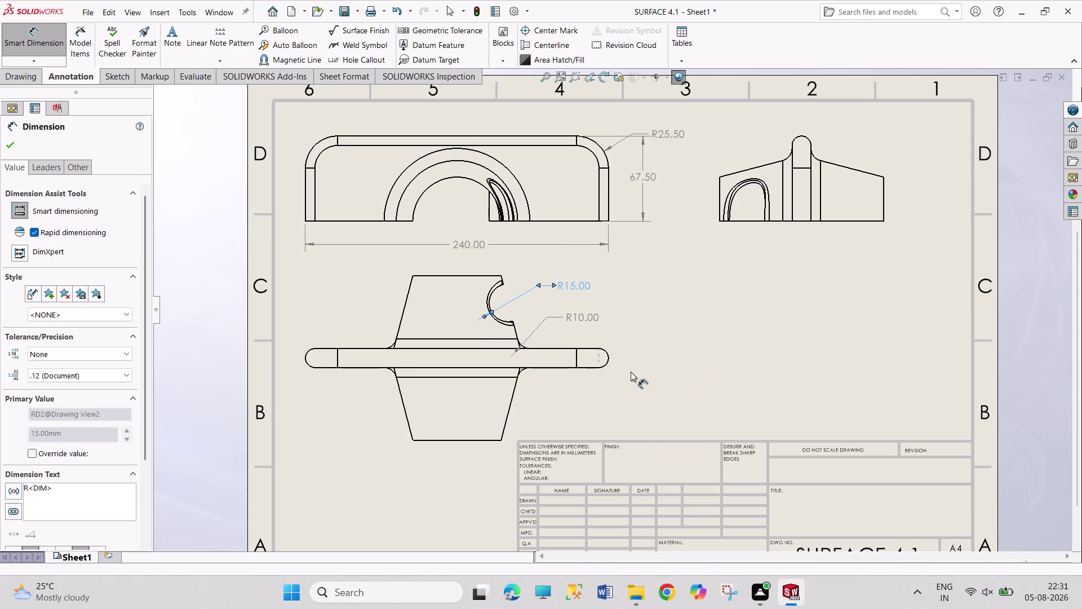
click(608, 355)
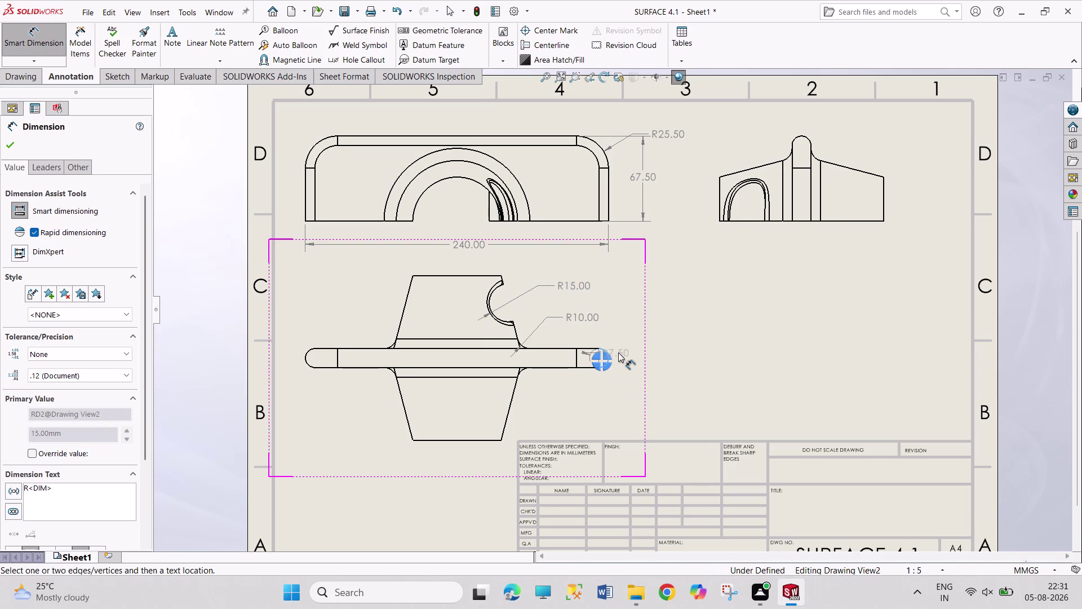
click(609, 353)
drag(663, 325, 647, 341)
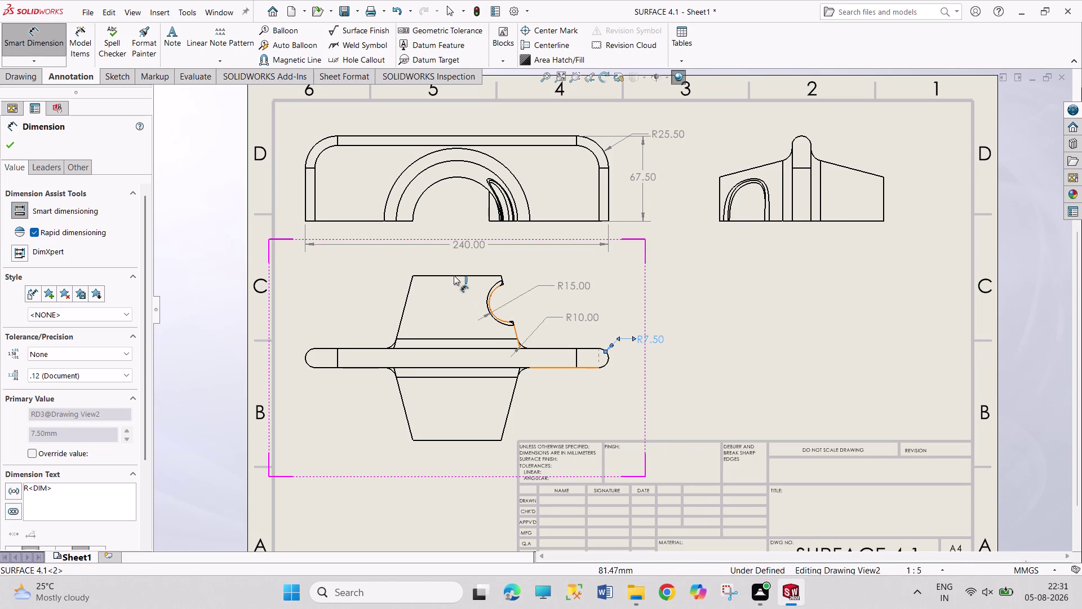
click(488, 191)
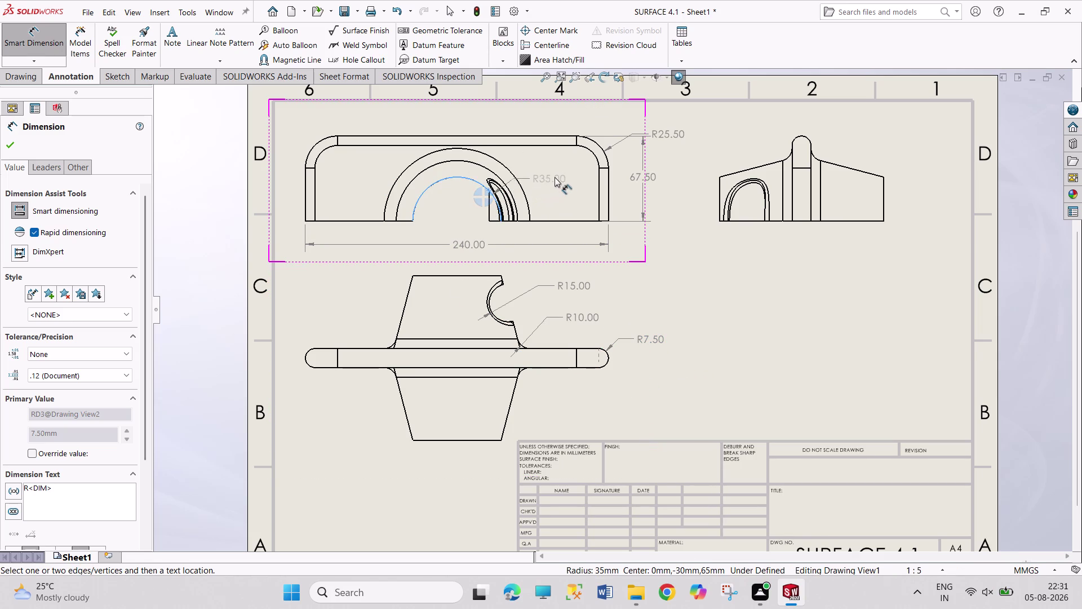
Place the R35.00 inner-arch radius, cancelling unwanted outer, middle-arch and diameter previews.
click(566, 181)
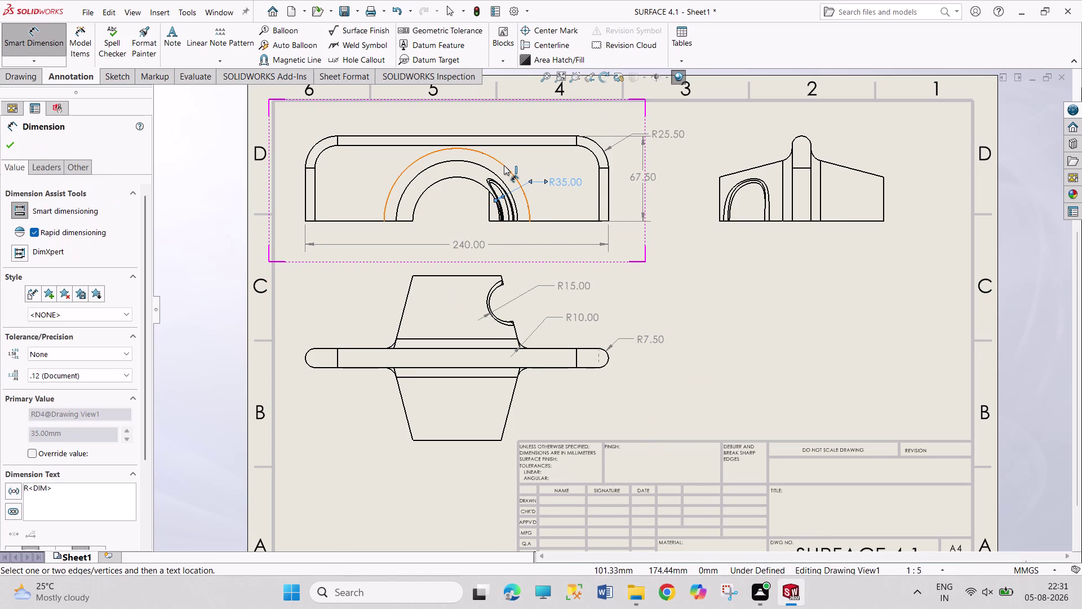
click(504, 165)
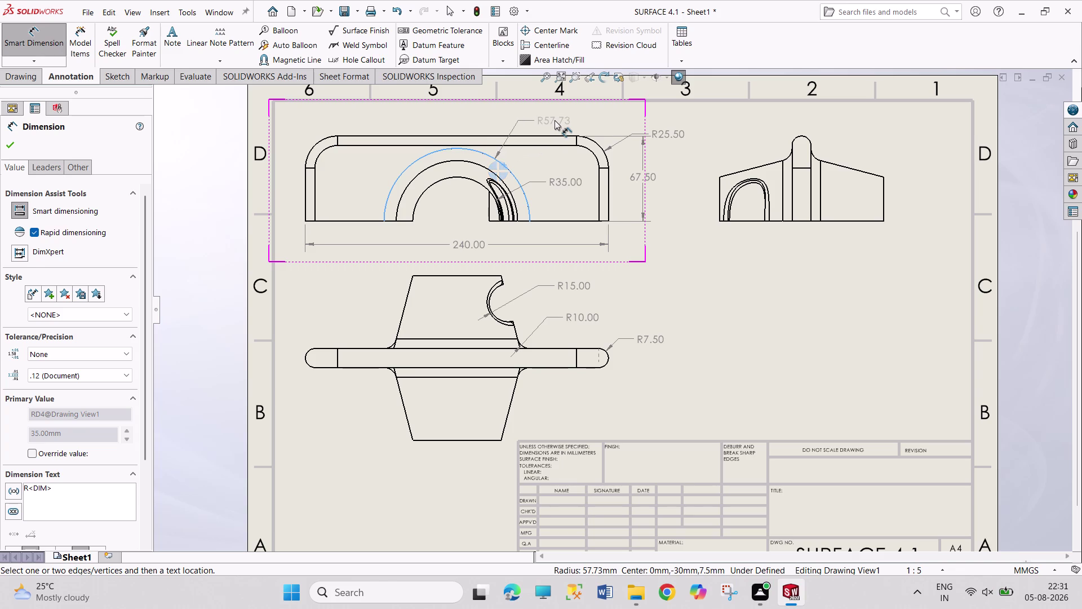
key(Escape)
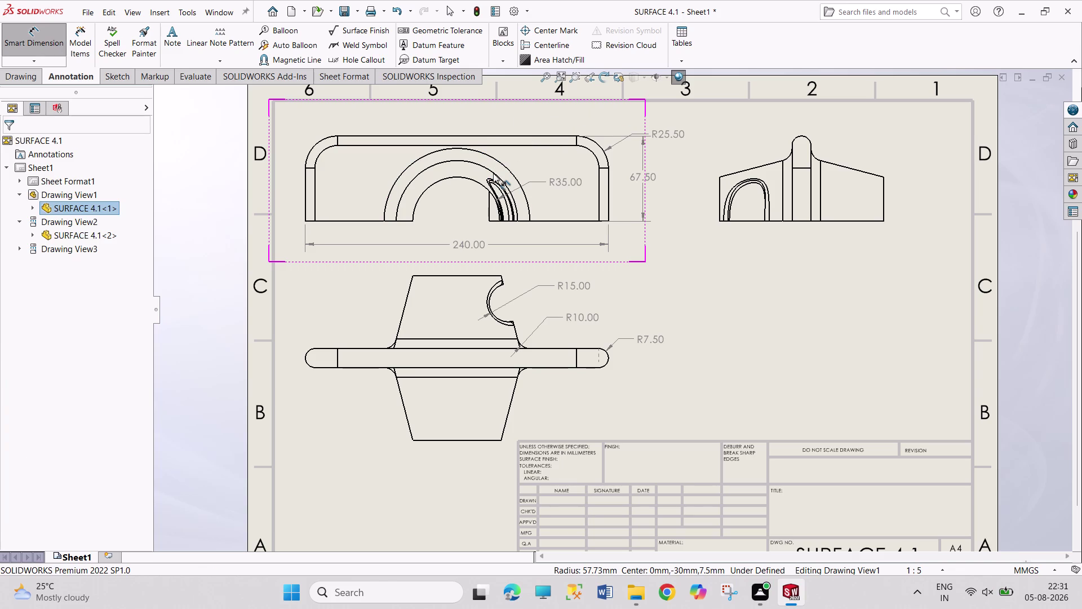
click(496, 172)
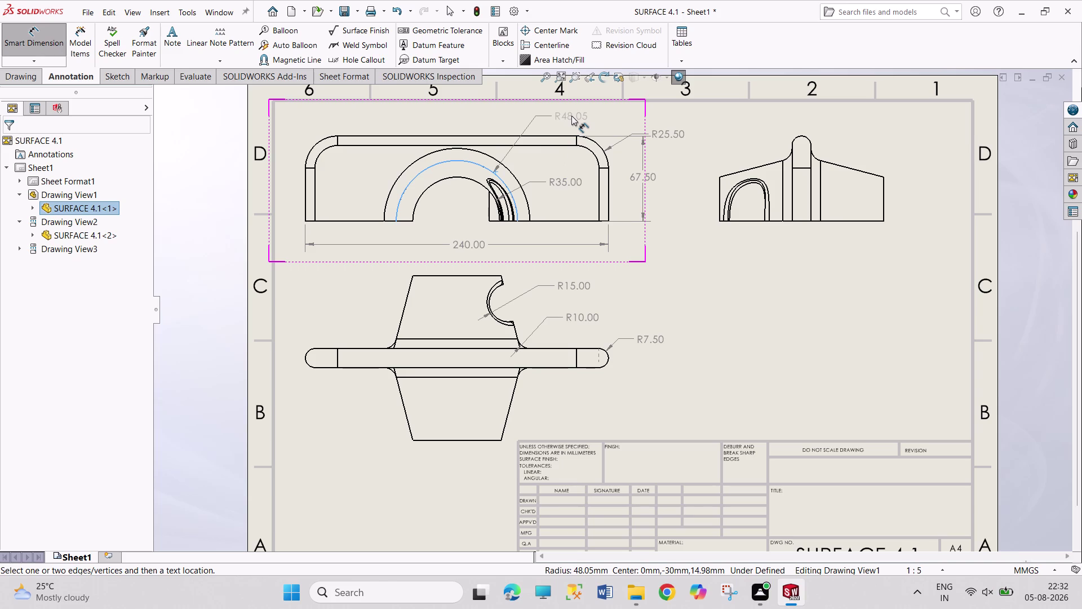
key(Escape)
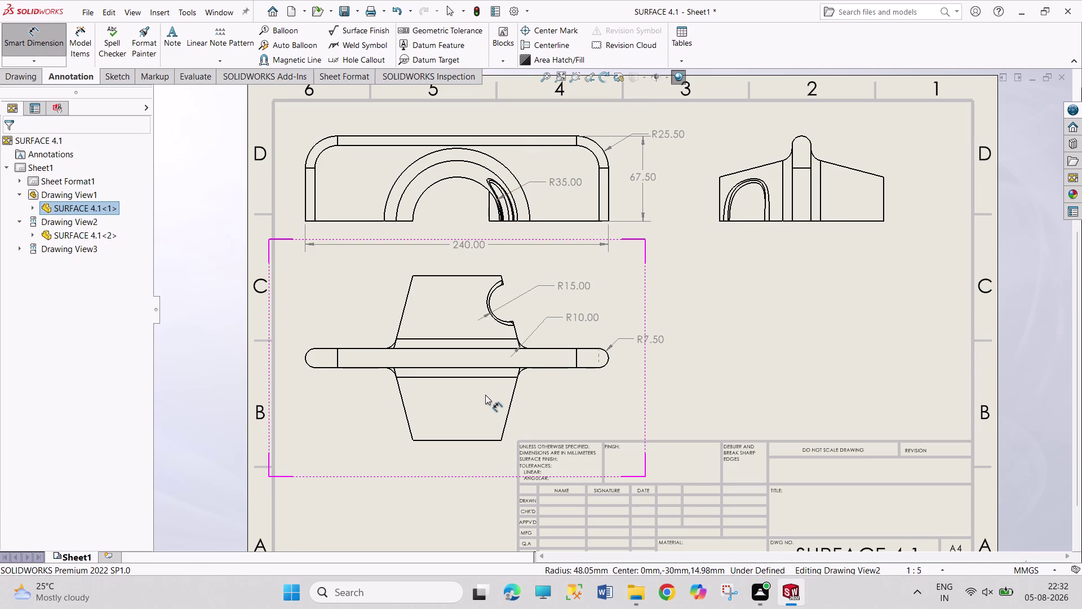
click(488, 378)
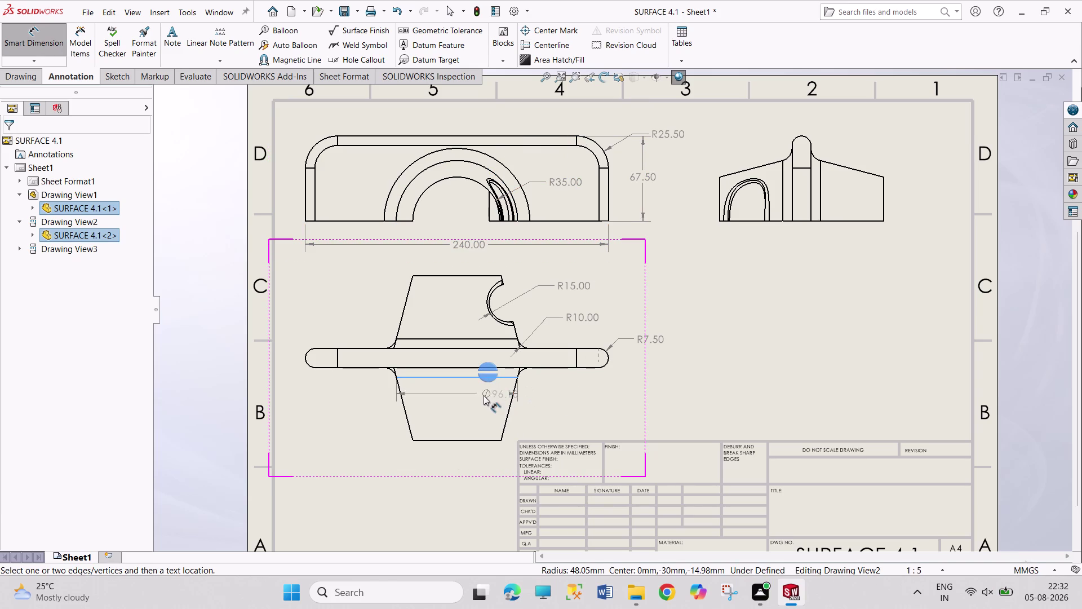
key(Escape)
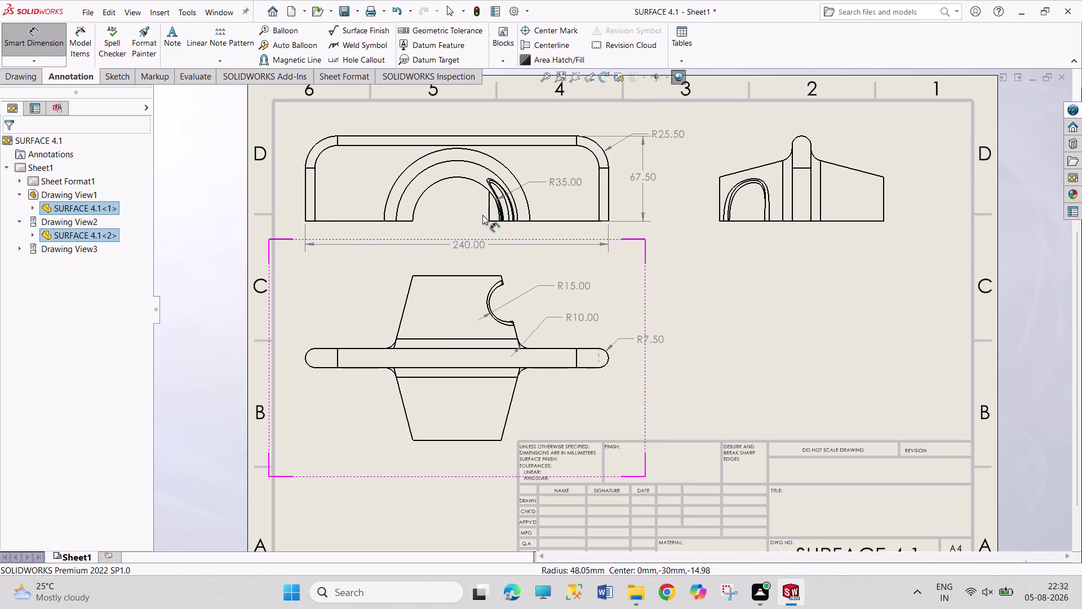
click(483, 167)
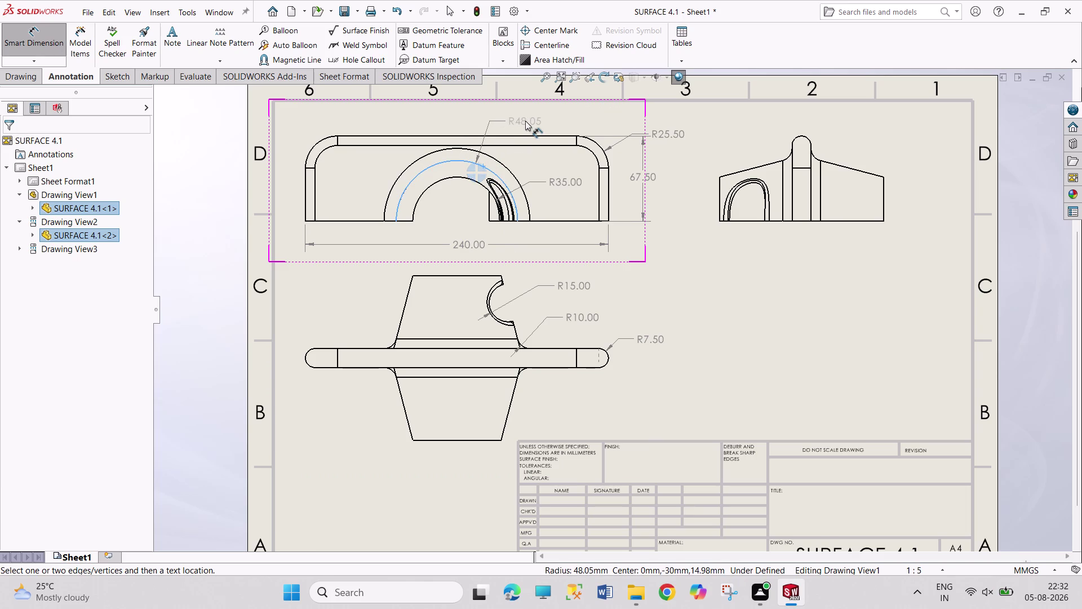
key(Escape)
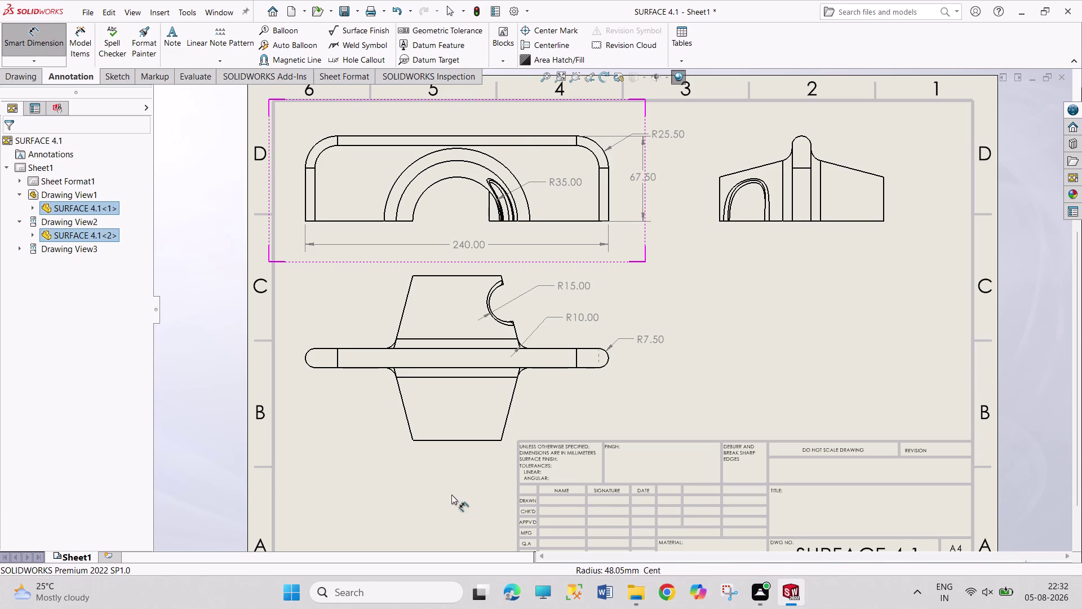
click(475, 439)
Place the top view's 130.00 height dimension, cancelling several unwanted extra dimensions.
click(470, 275)
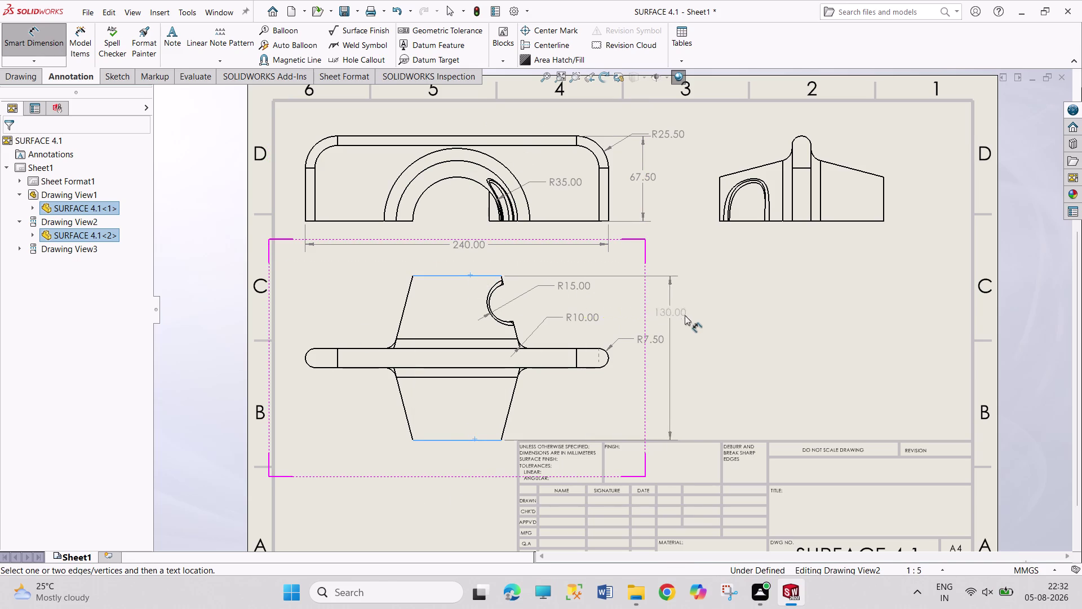
click(696, 322)
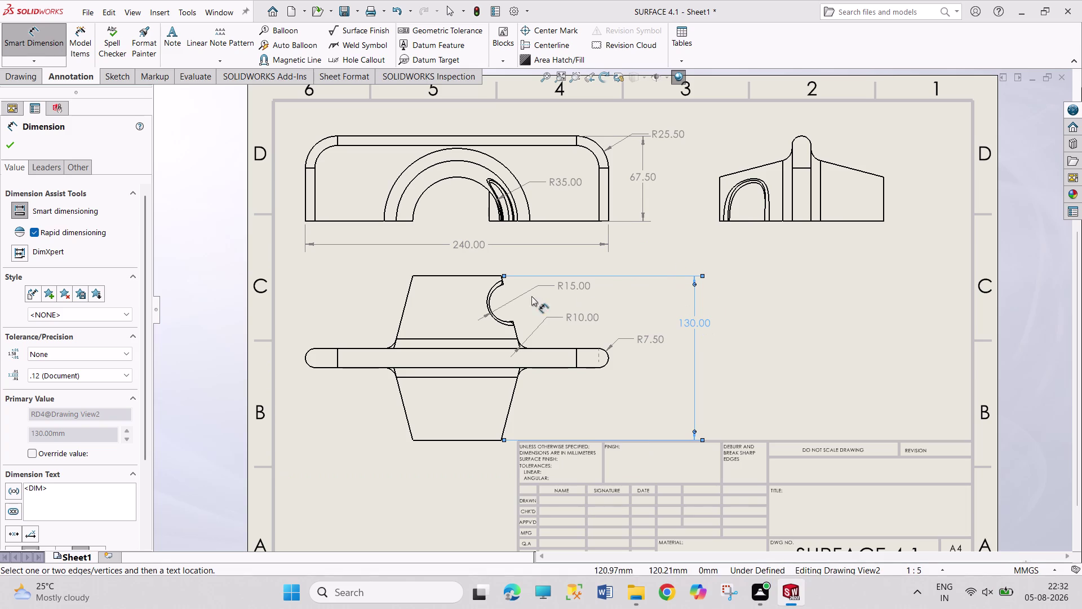
click(482, 275)
click(489, 302)
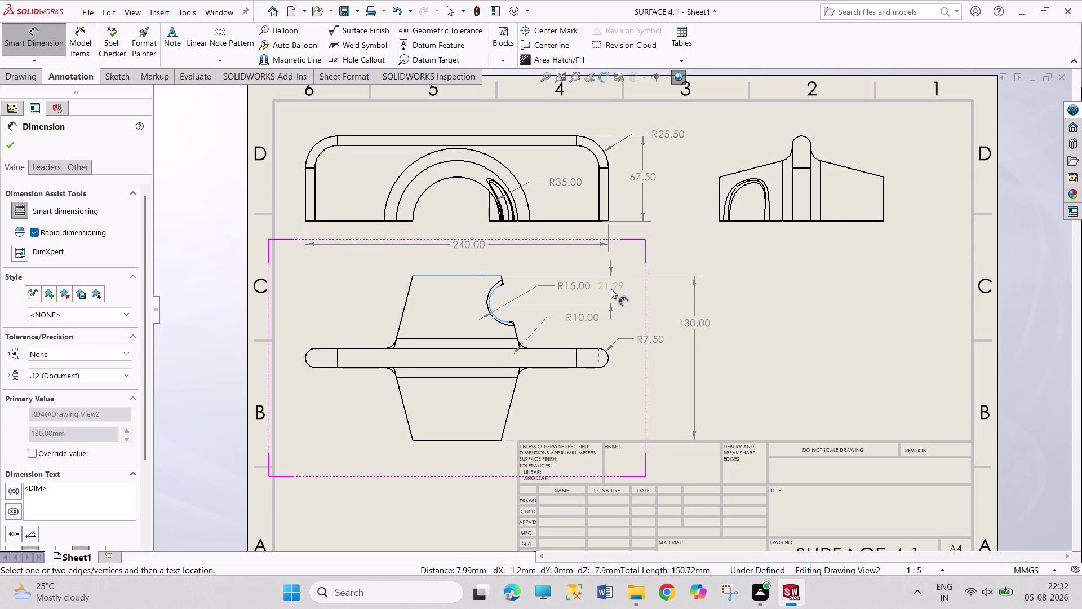
key(Escape)
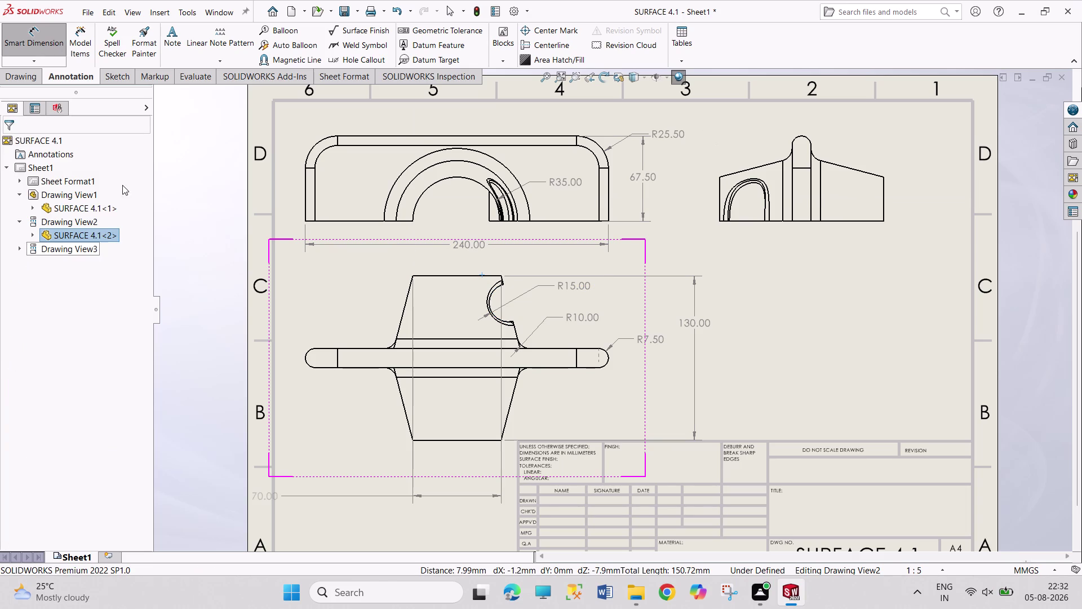
click(487, 309)
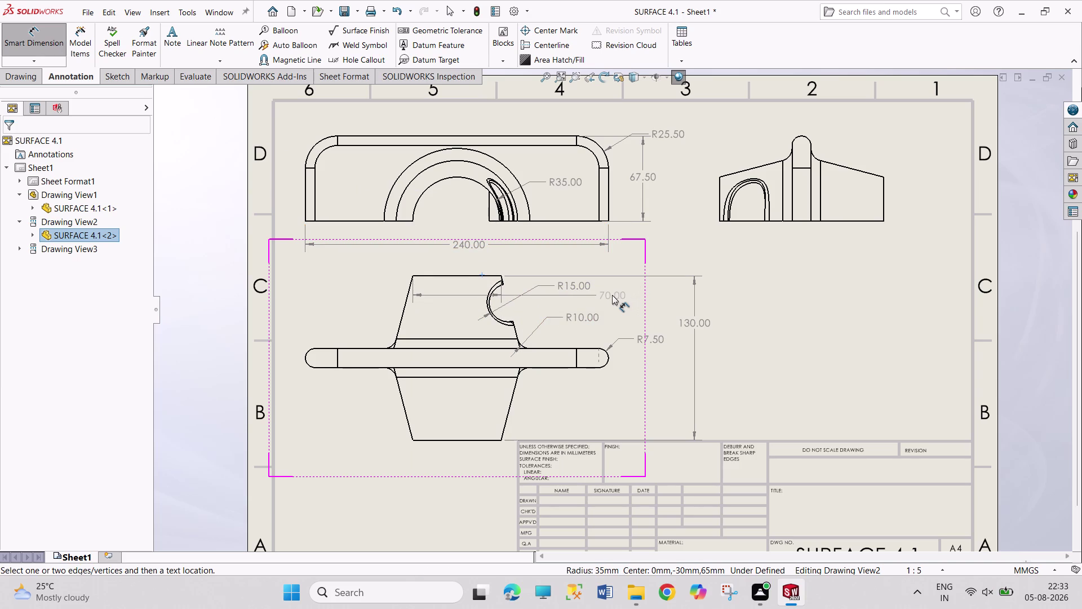
key(Escape)
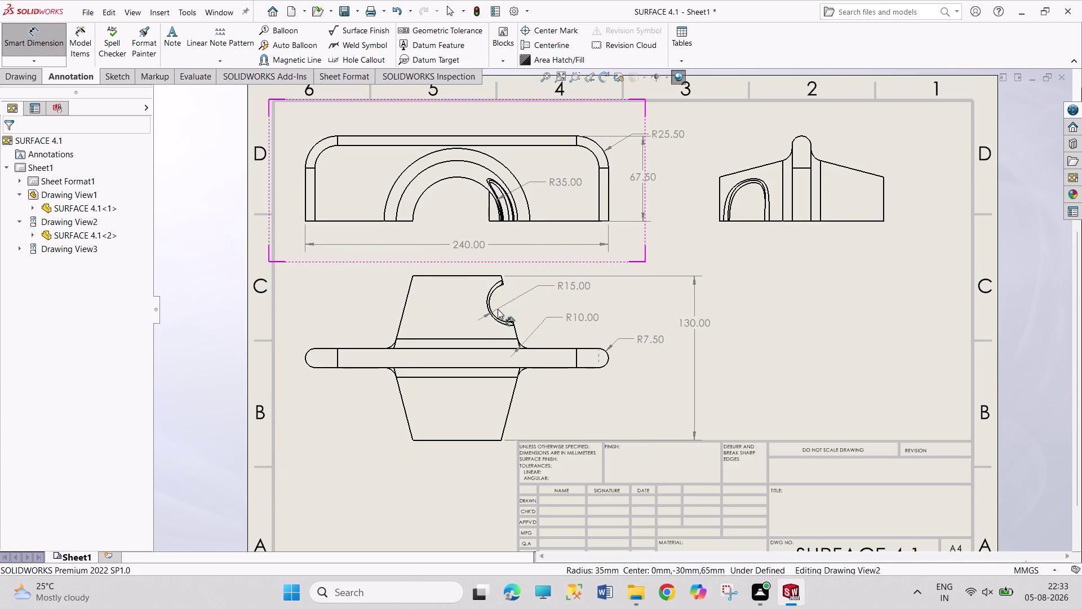
click(489, 313)
click(491, 276)
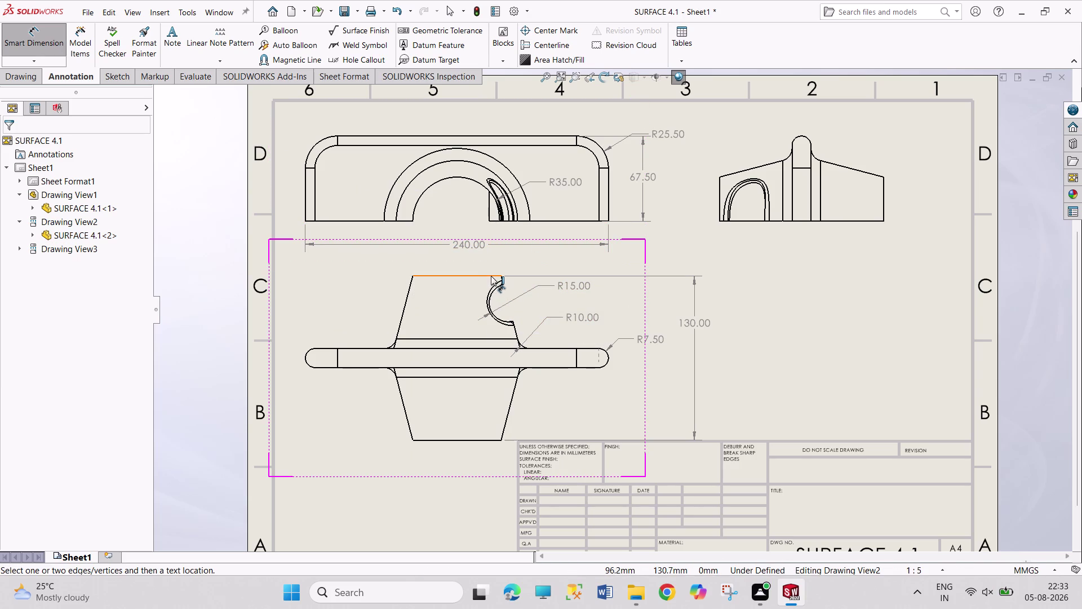
click(487, 310)
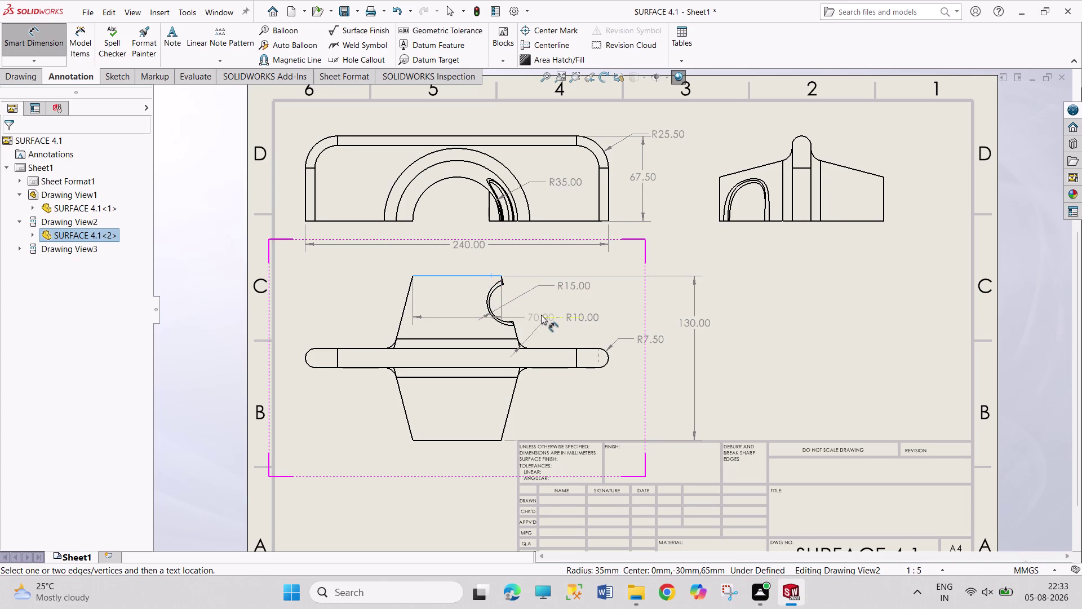
key(Escape)
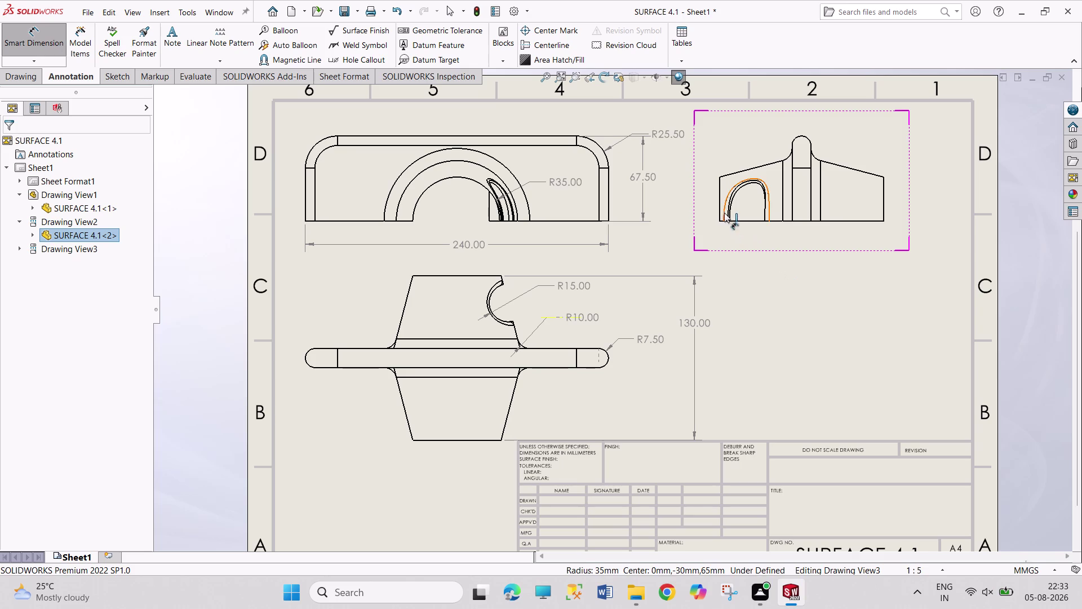
right_click(820, 336)
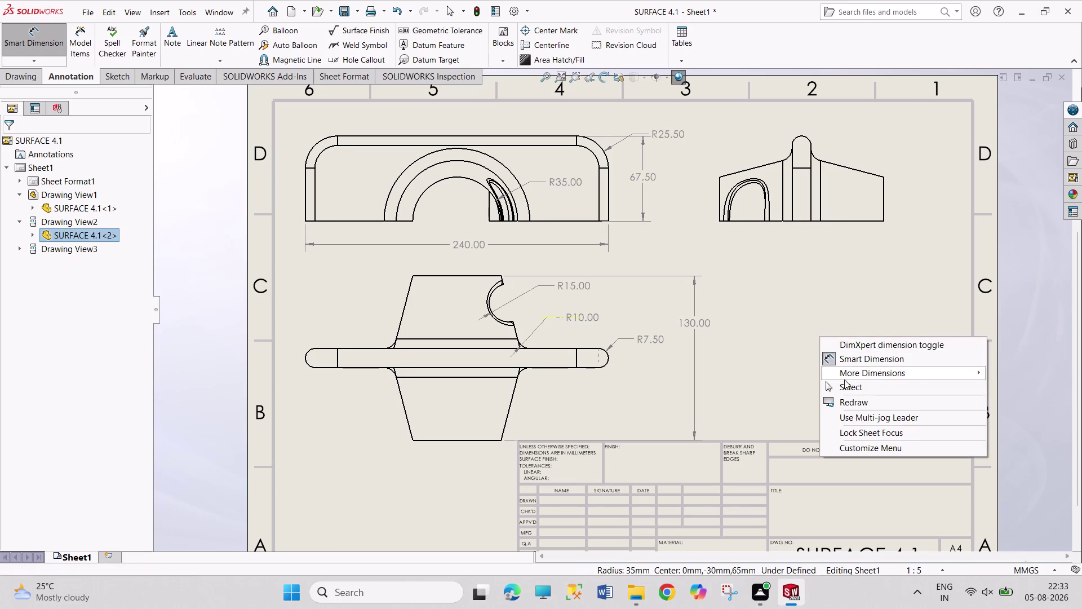
Exit dimensioning and place a new model view of the part beside the top view.
click(845, 386)
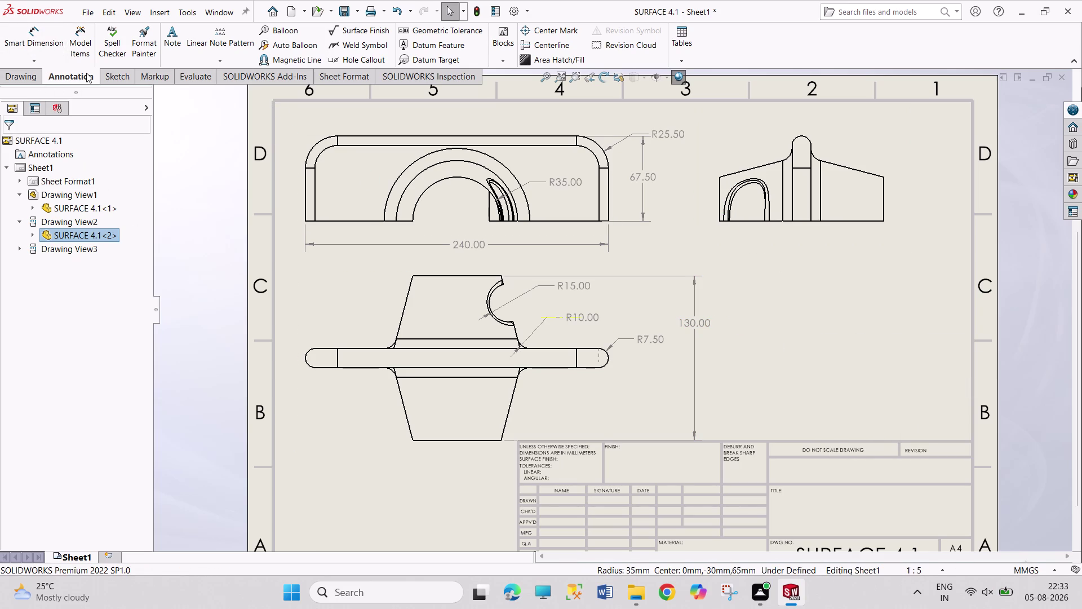
click(25, 78)
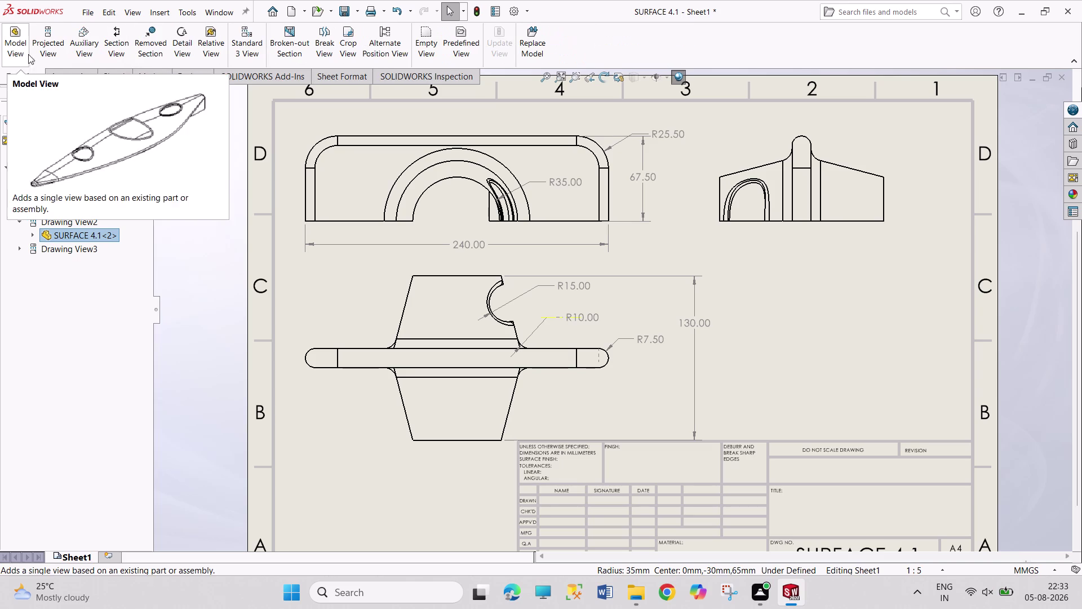
click(17, 43)
double_click(91, 256)
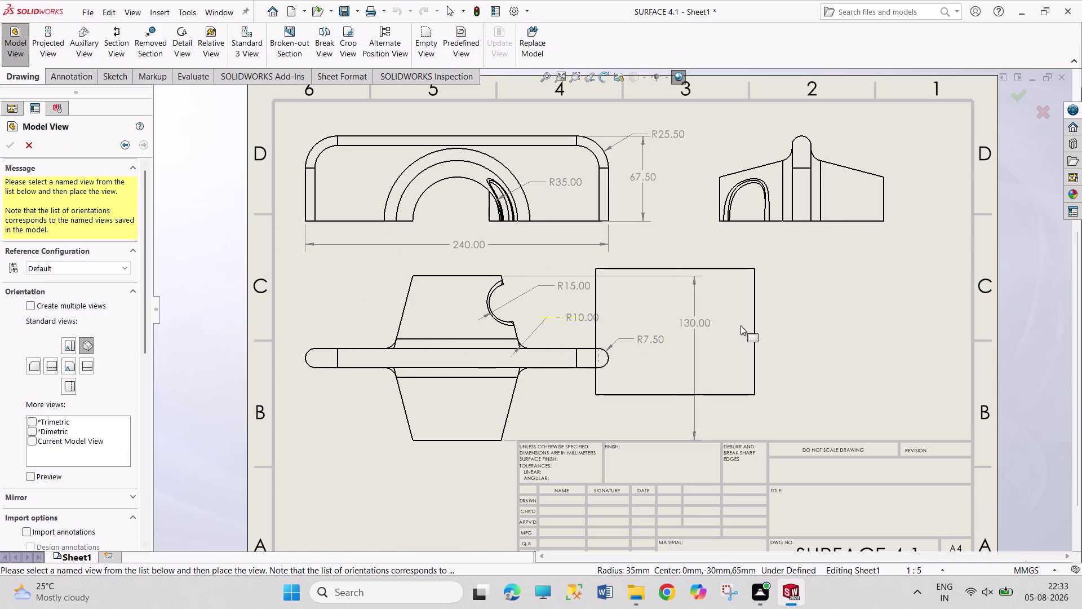
click(805, 330)
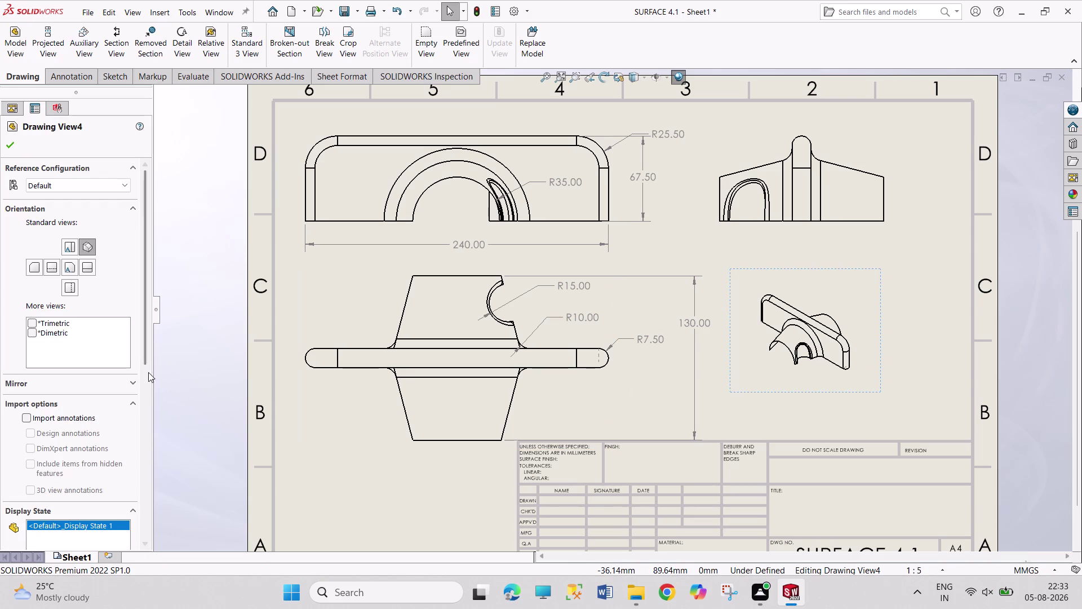
Make the new isometric view shaded with a custom 1:2 scale.
drag(145, 358, 144, 361)
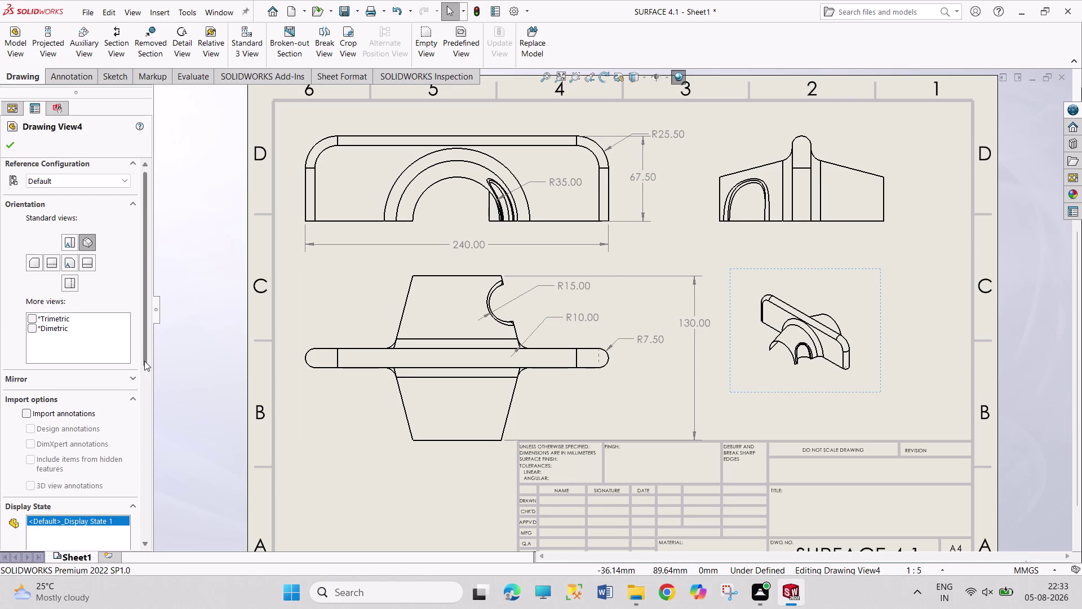
drag(144, 360, 149, 398)
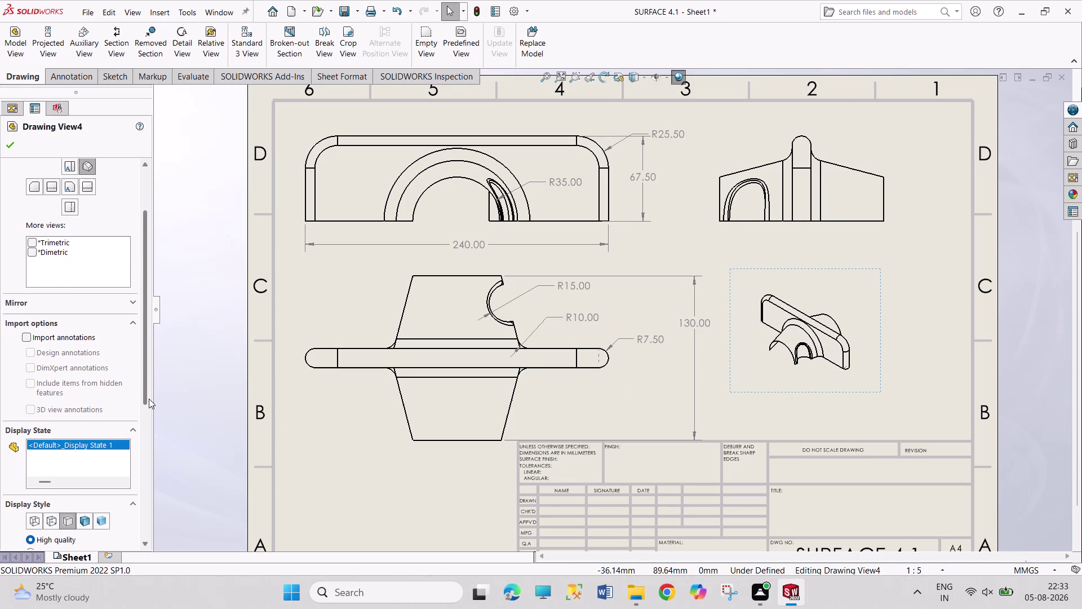
drag(148, 398, 159, 471)
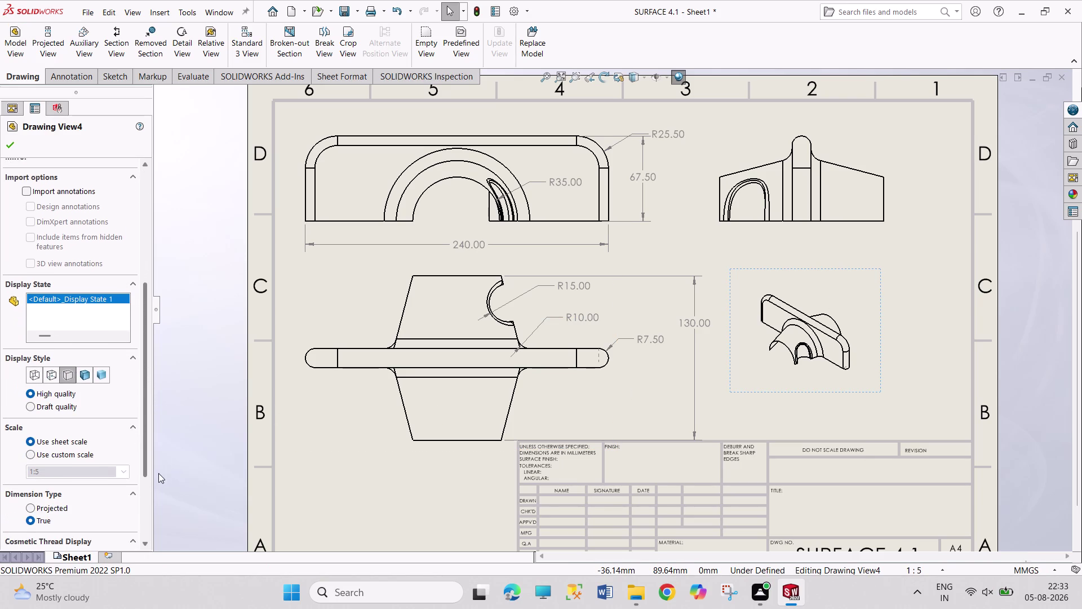
drag(158, 471, 157, 504)
click(84, 312)
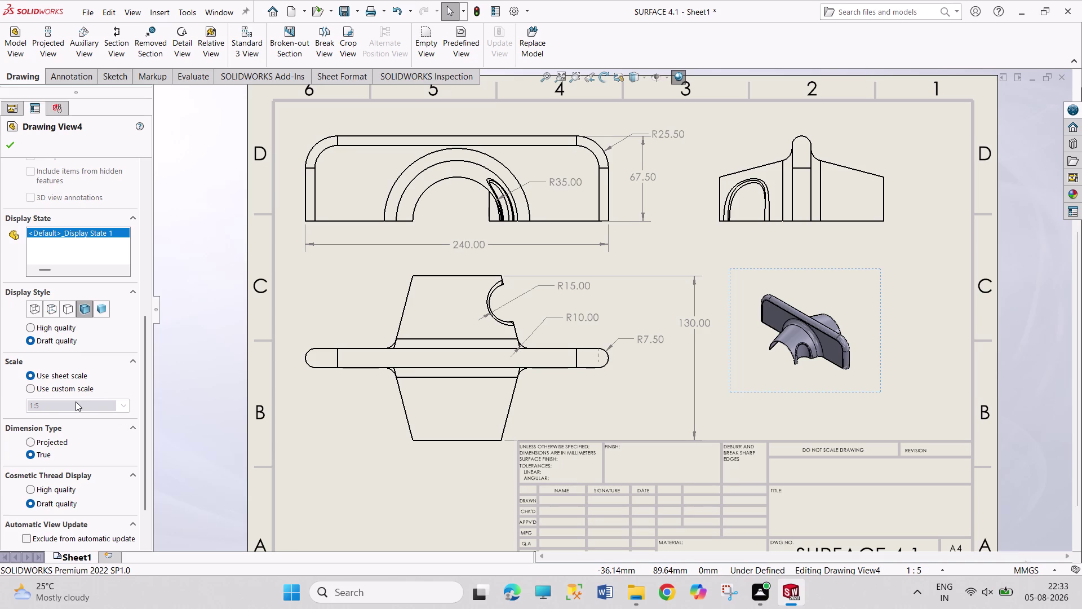
click(56, 386)
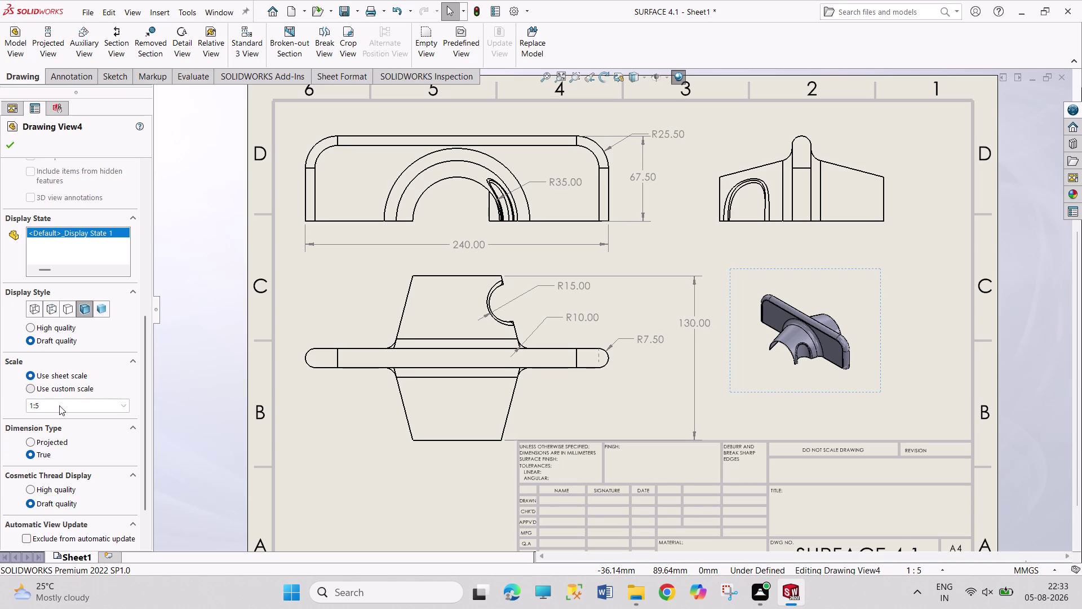
click(60, 408)
click(60, 408)
click(61, 407)
key(BackSpace)
key(2)
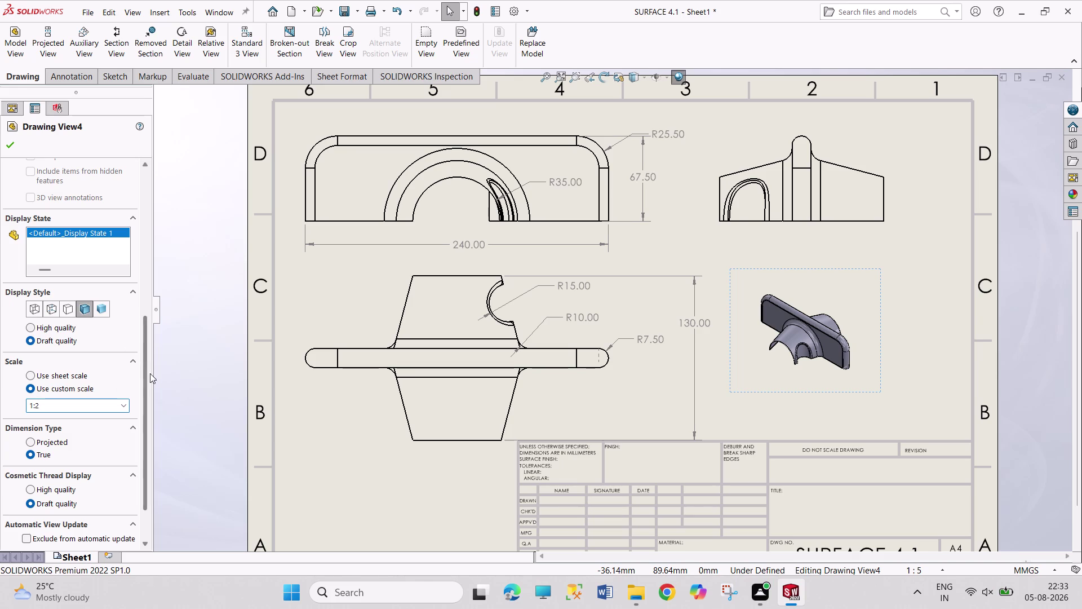
Set cosmetic threads to high quality and move the isometric view further right.
drag(146, 382, 147, 421)
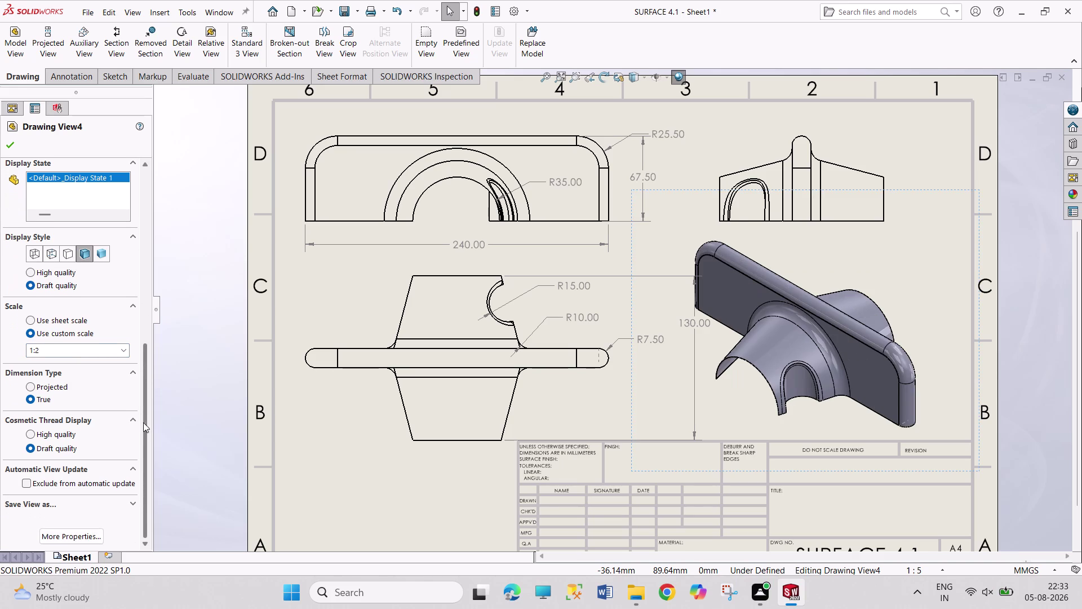
click(49, 433)
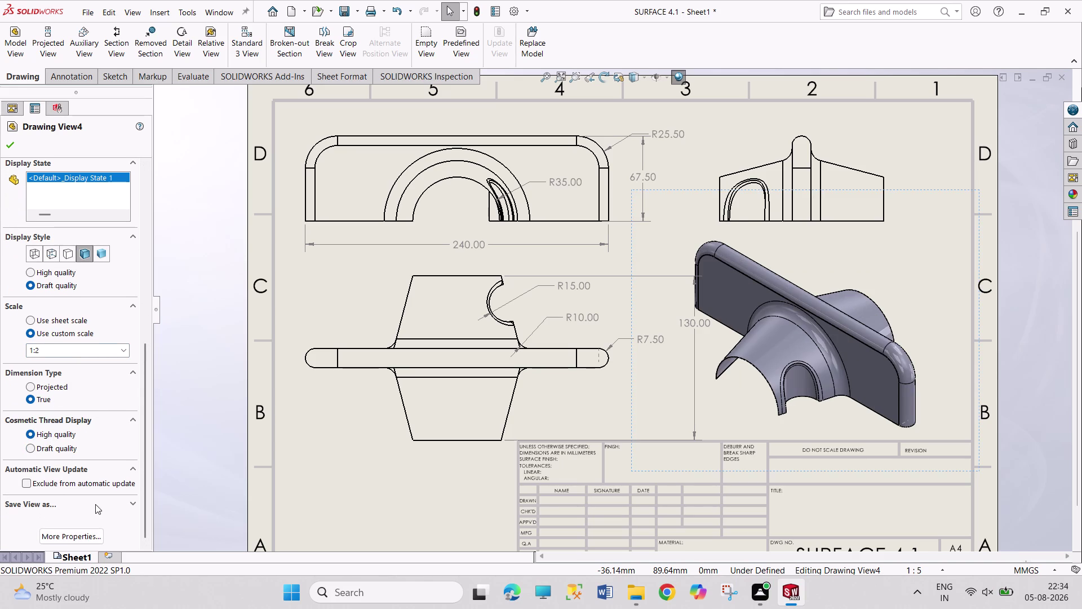
click(17, 147)
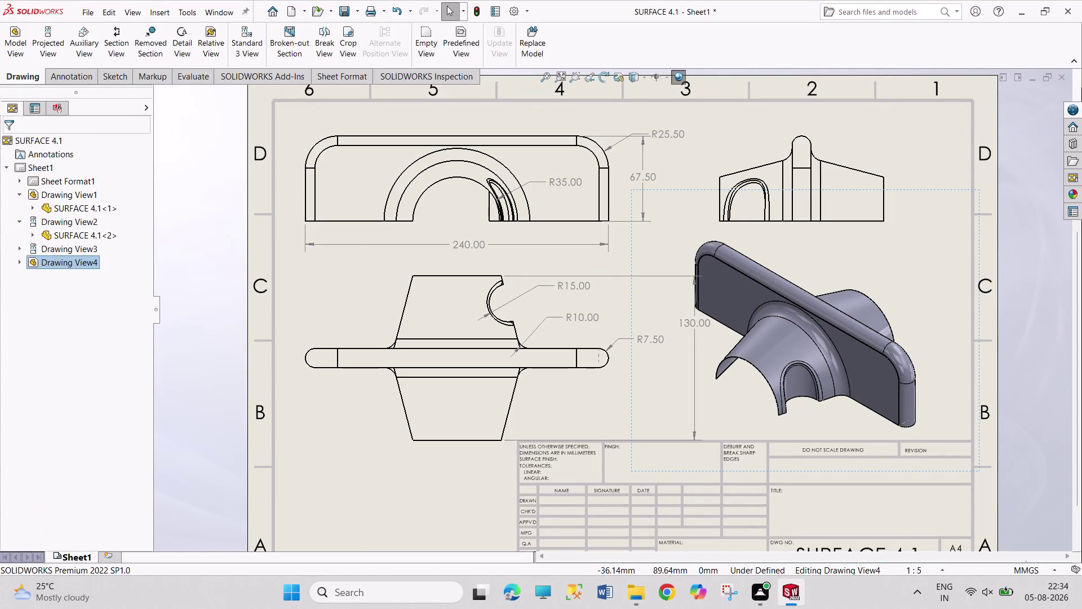
drag(818, 297, 857, 295)
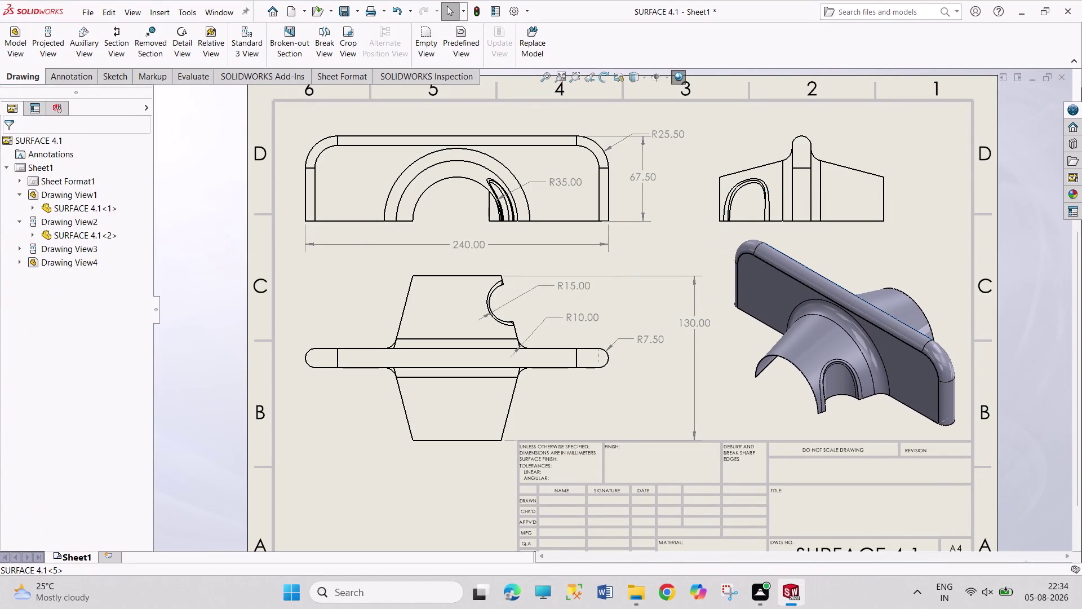
click(1014, 256)
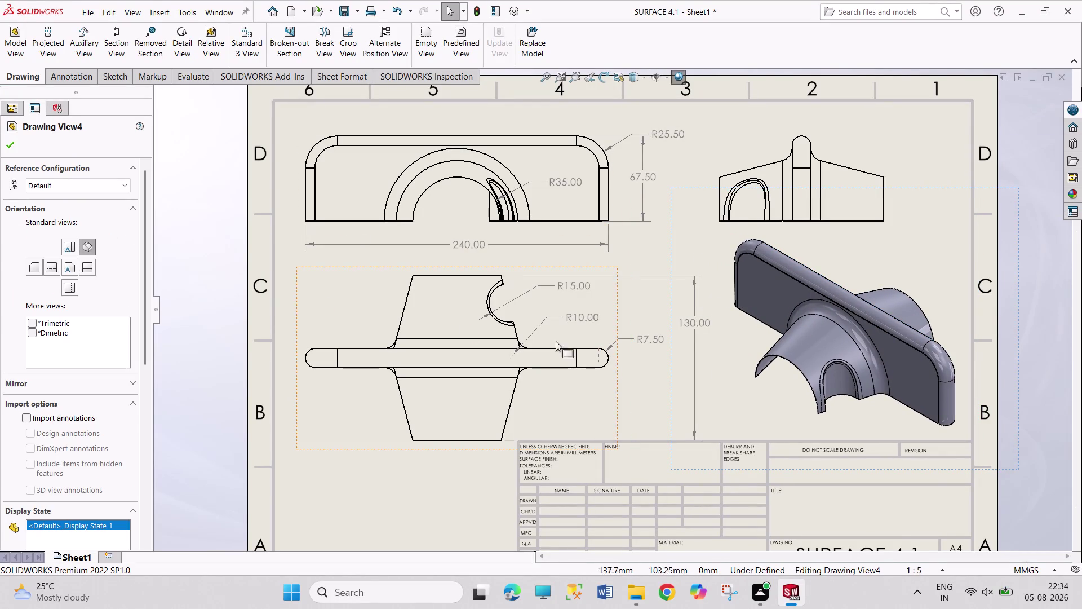
click(17, 143)
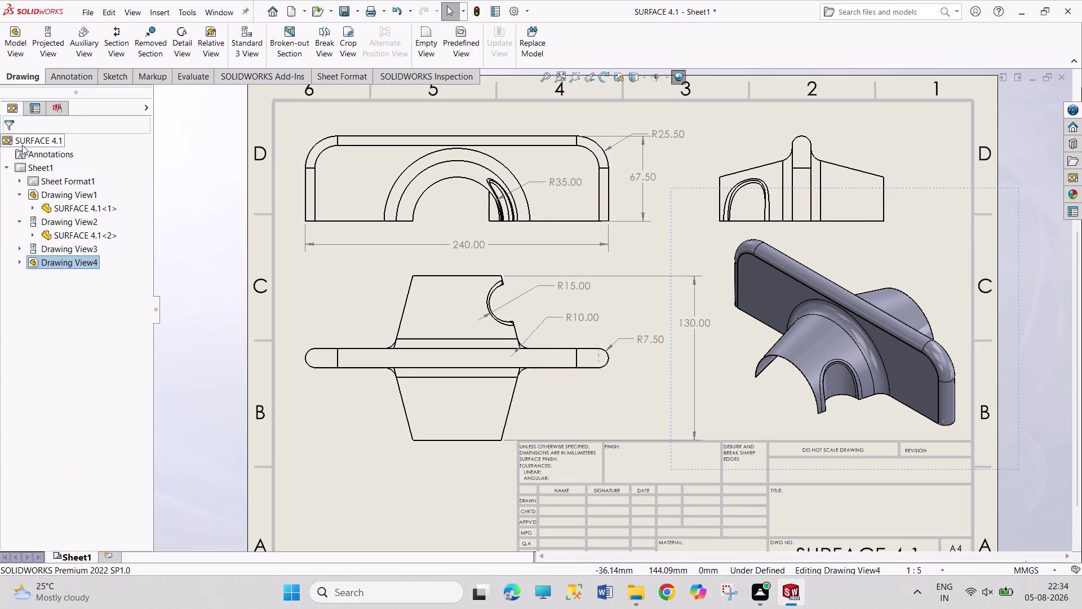
right_click(43, 164)
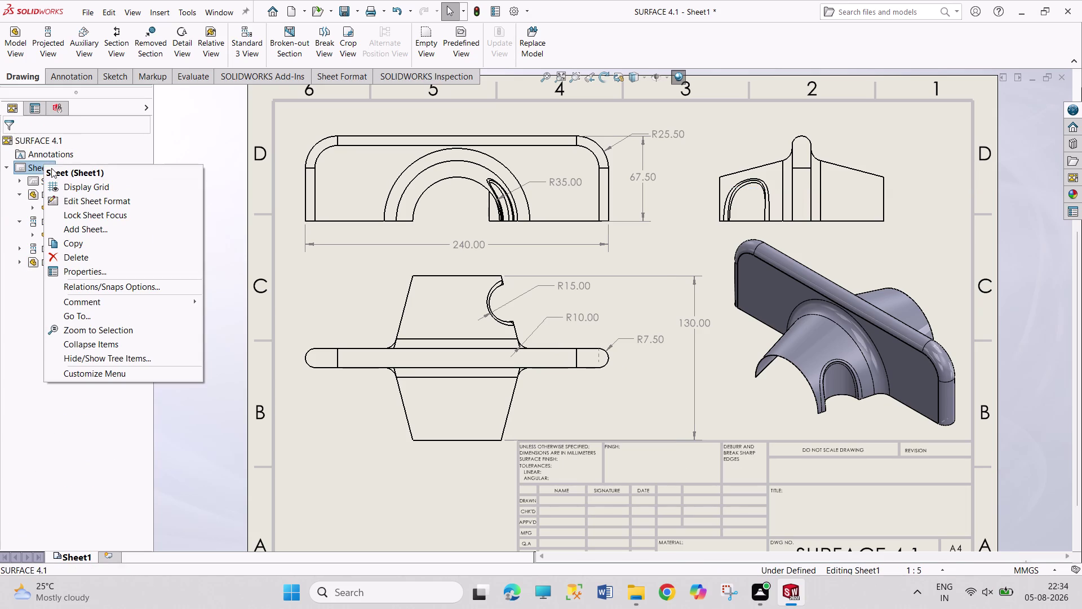
Edit the sheet format and enter PRAVEEN KUMAR in the title block's Drawn row.
click(116, 204)
scroll(down, 3)
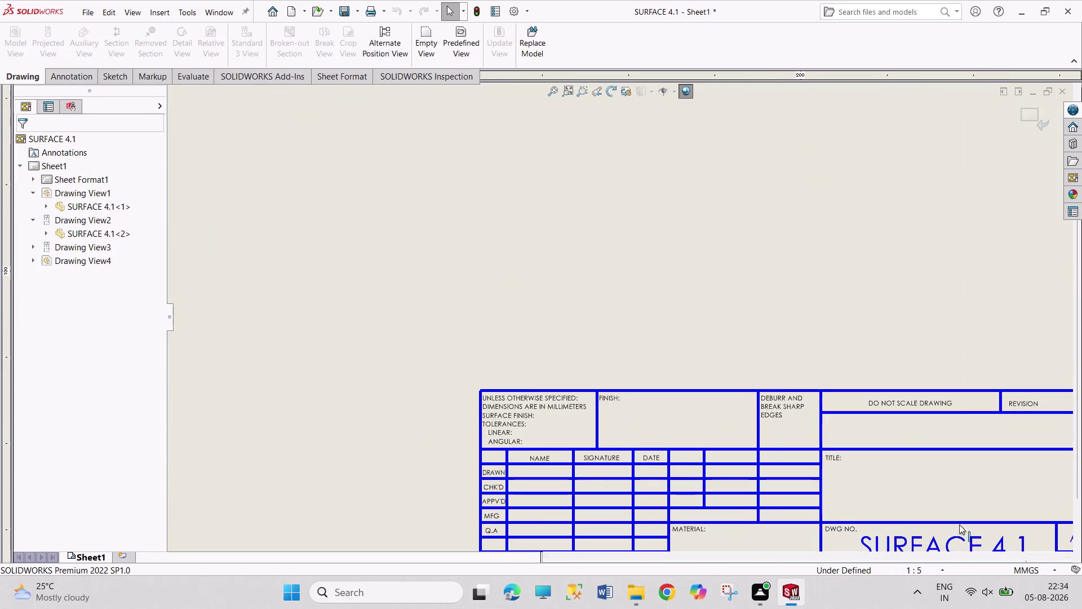
scroll(up, 3)
scroll(down, 3)
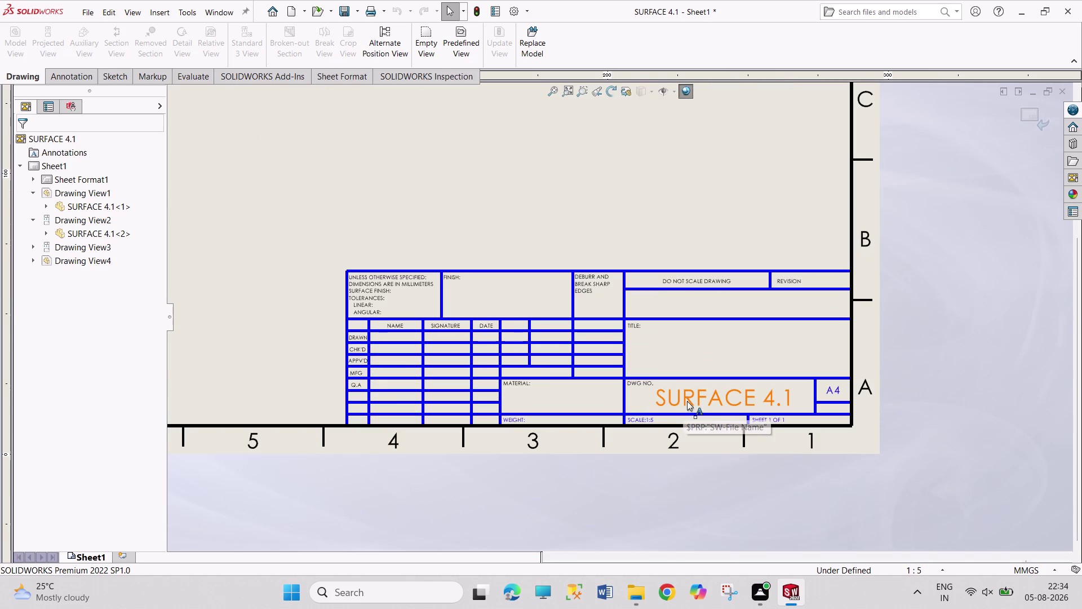
scroll(down, 3)
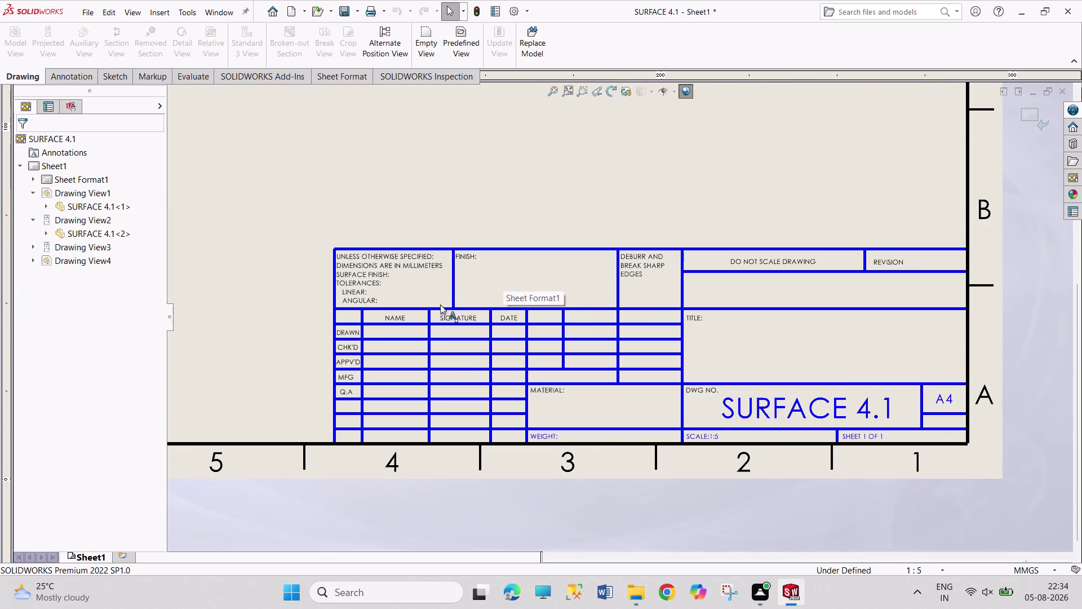
double_click(389, 333)
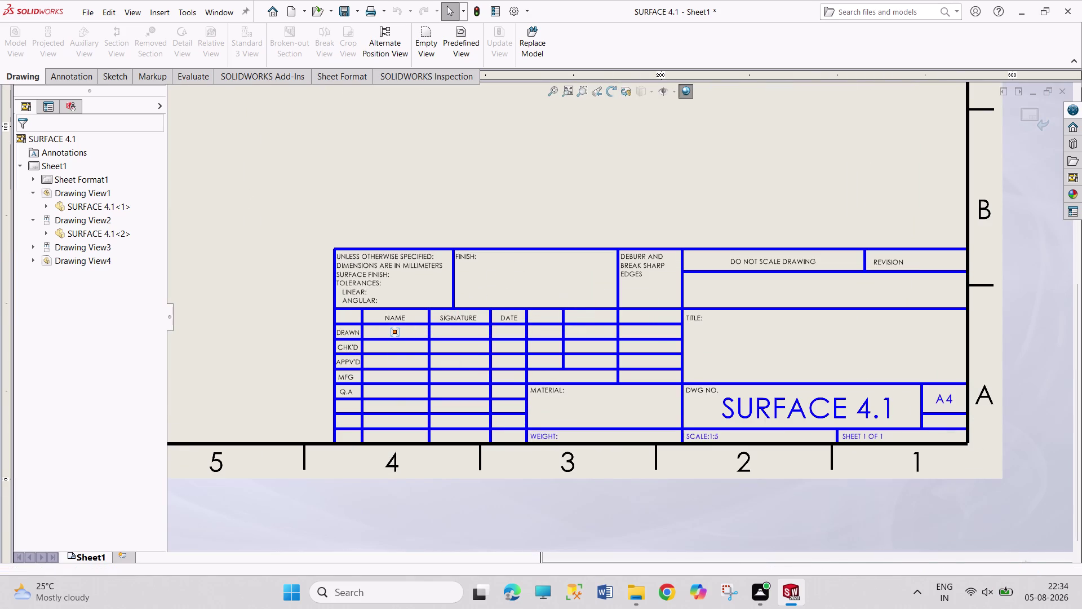
text(PR)
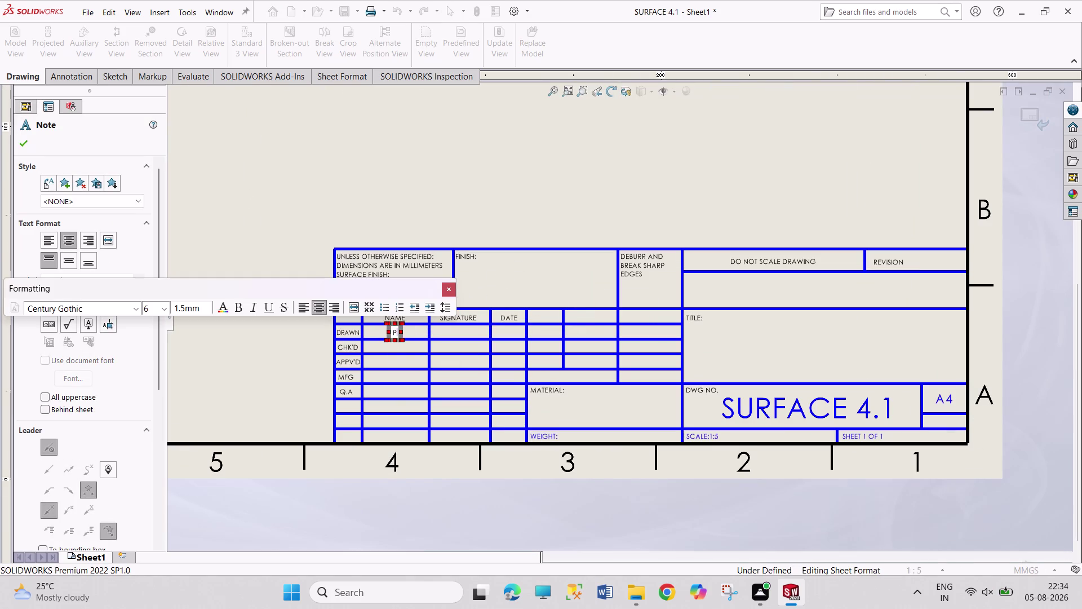
text(AVEE)
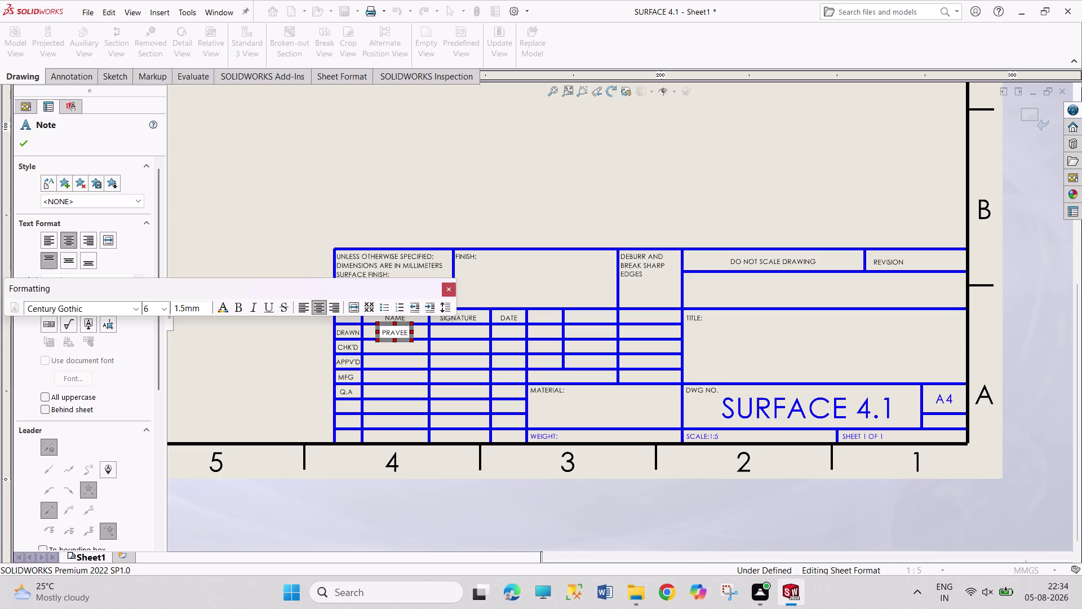
text(N KUMA)
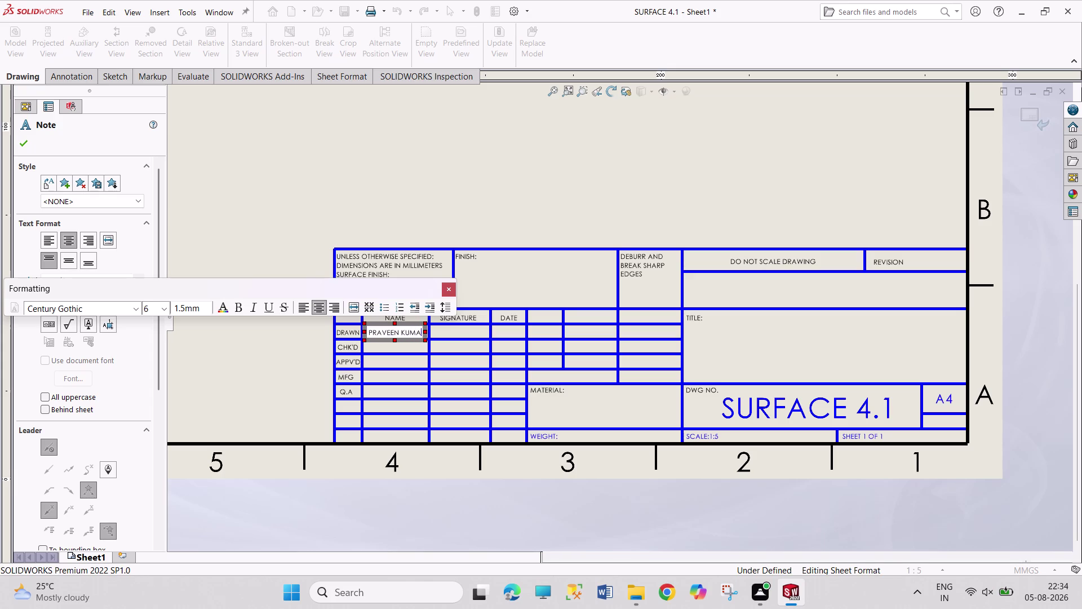
text(R)
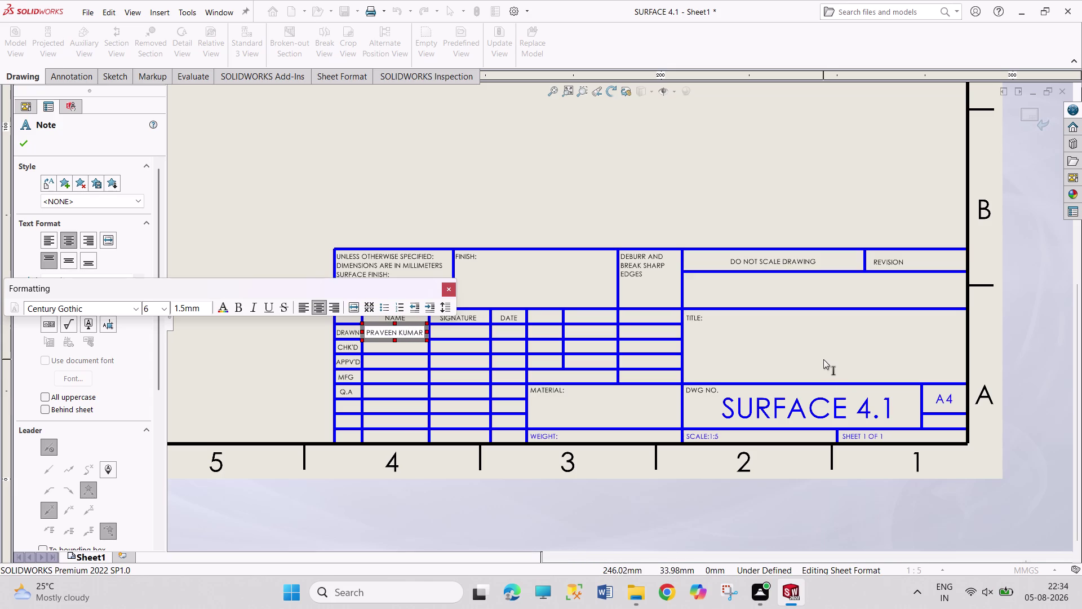
click(815, 348)
Type SURFACE and MODELLING on two lines into the title block's Title note.
double_click(815, 348)
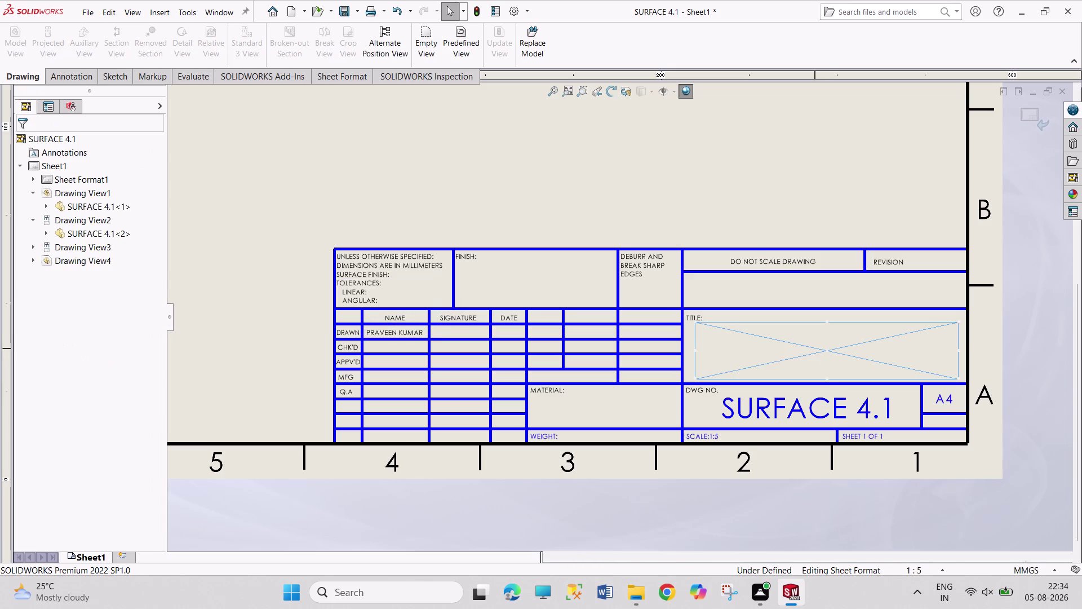
text(SU)
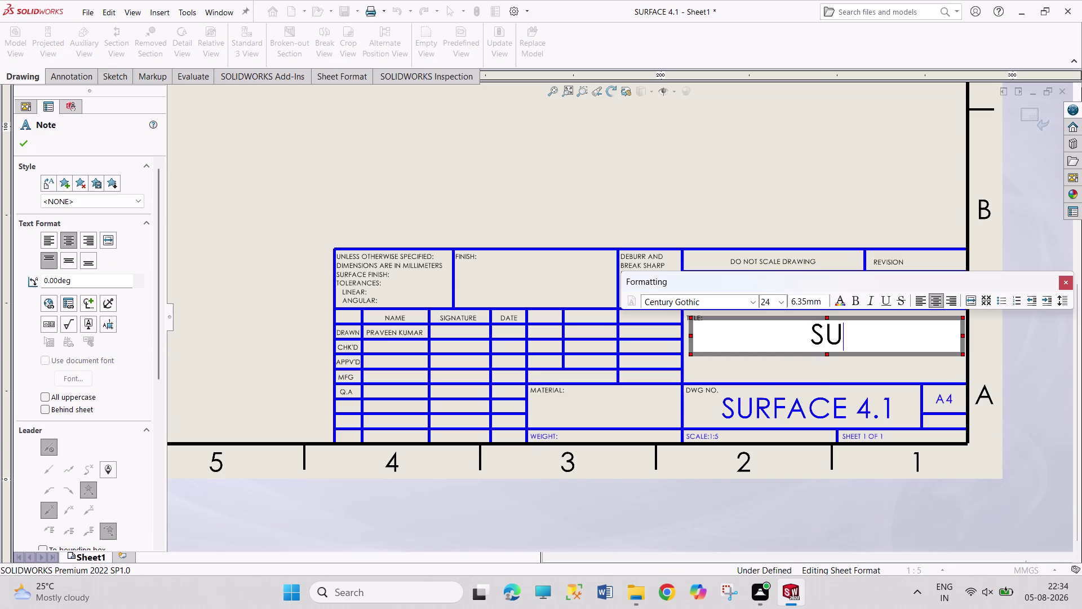
text(RFACE)
key(space)
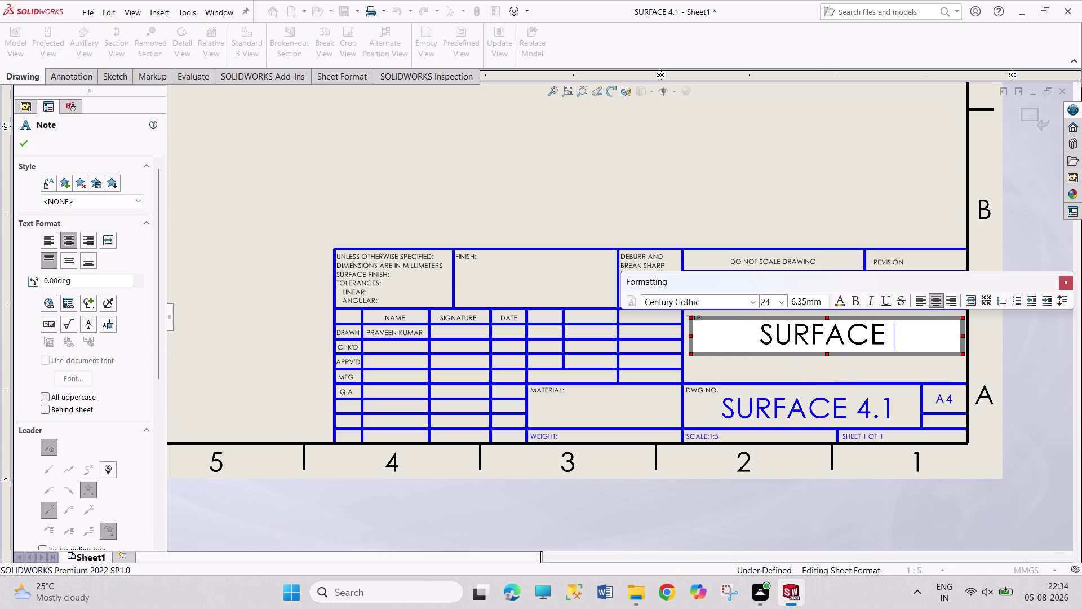
text(MODELLI)
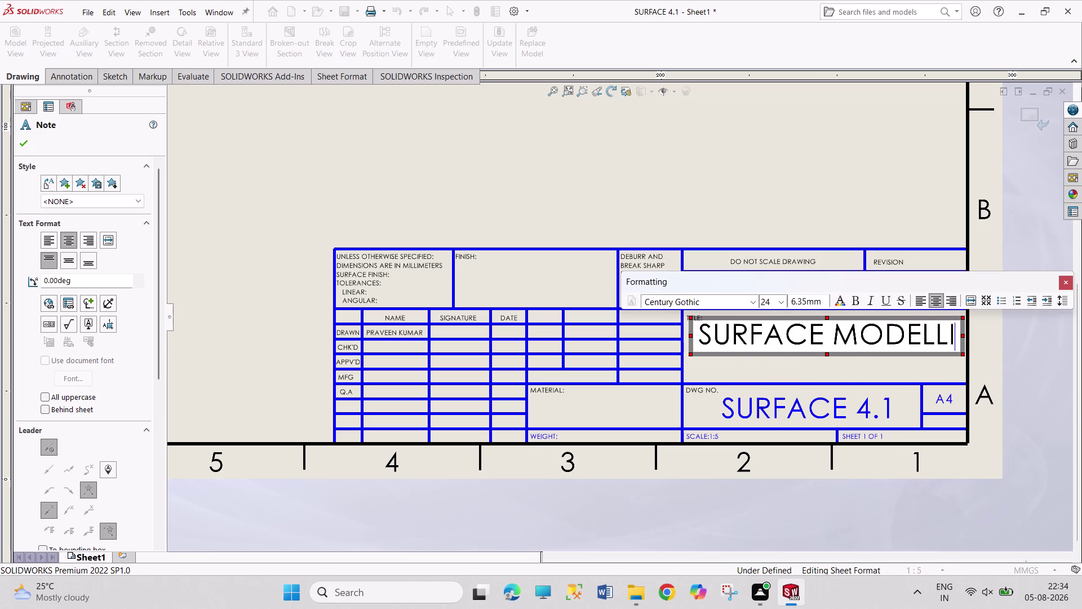
text(NG)
click(794, 170)
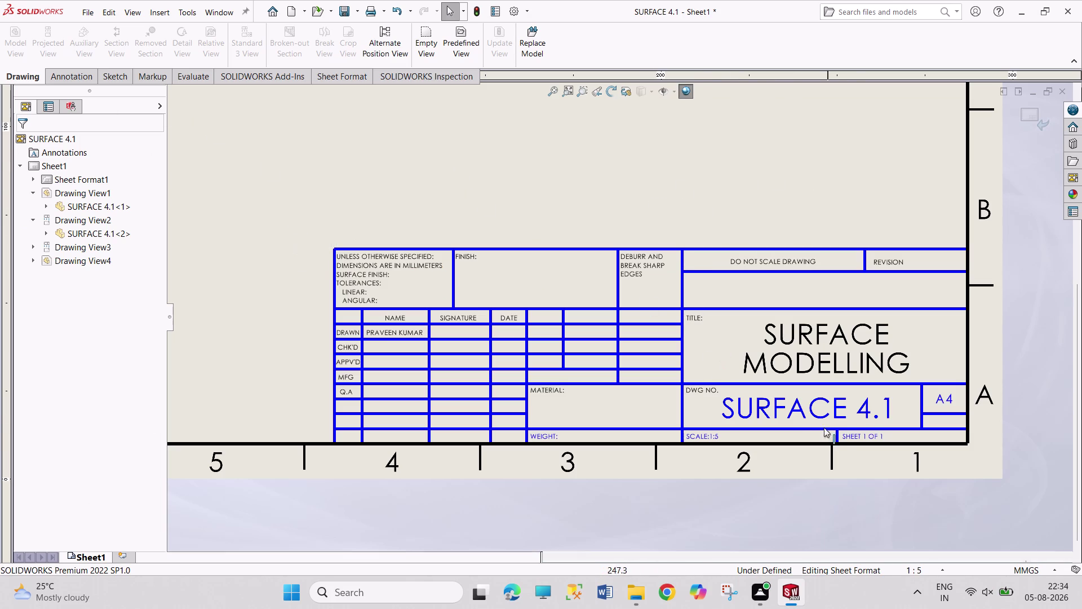
double_click(800, 410)
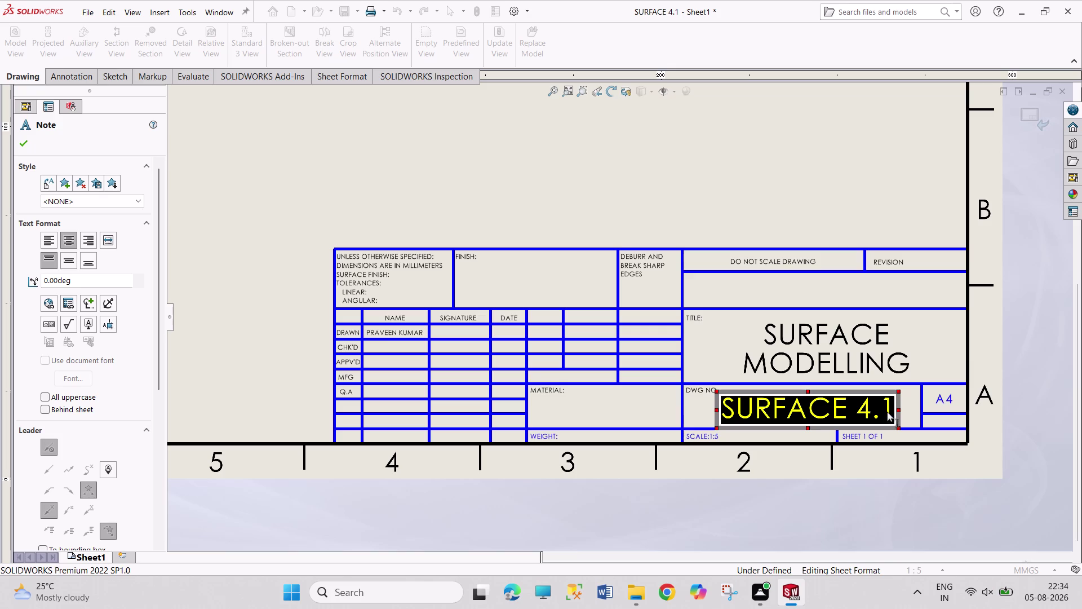
Append ' SHEET' after SURFACE 4.1 in the drawing-number note.
click(887, 411)
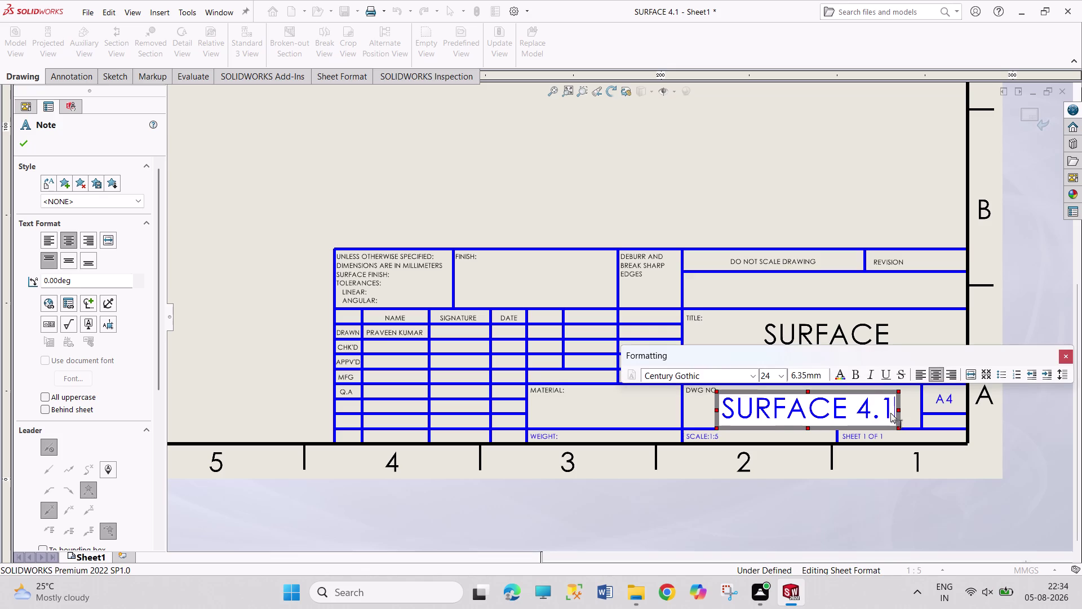
text(SHEET)
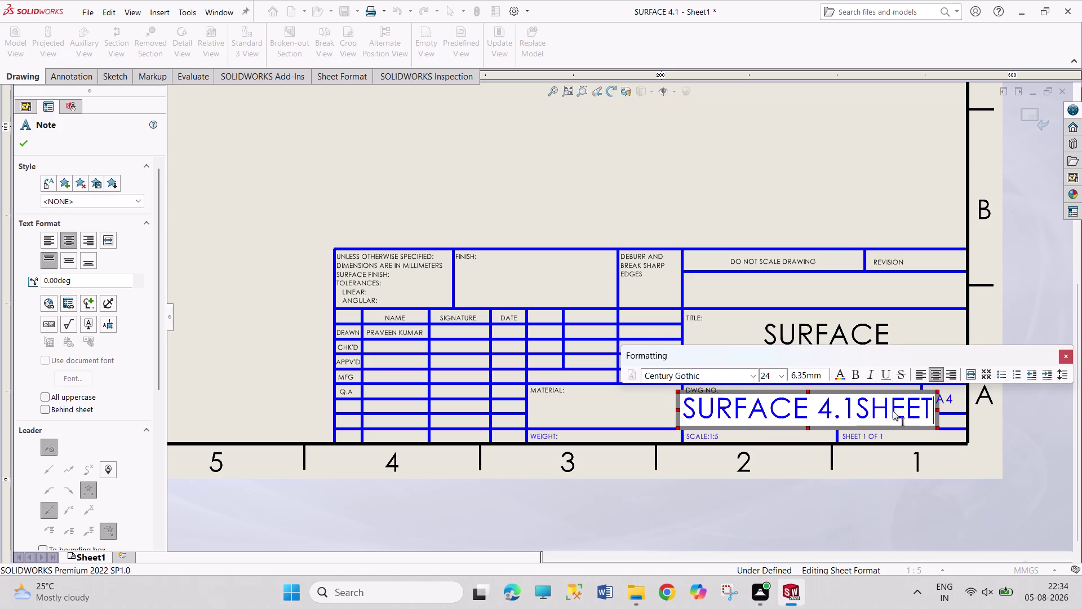
key(Left)
key(Left)
key(Left)
key(Left)
key(Left)
click(927, 413)
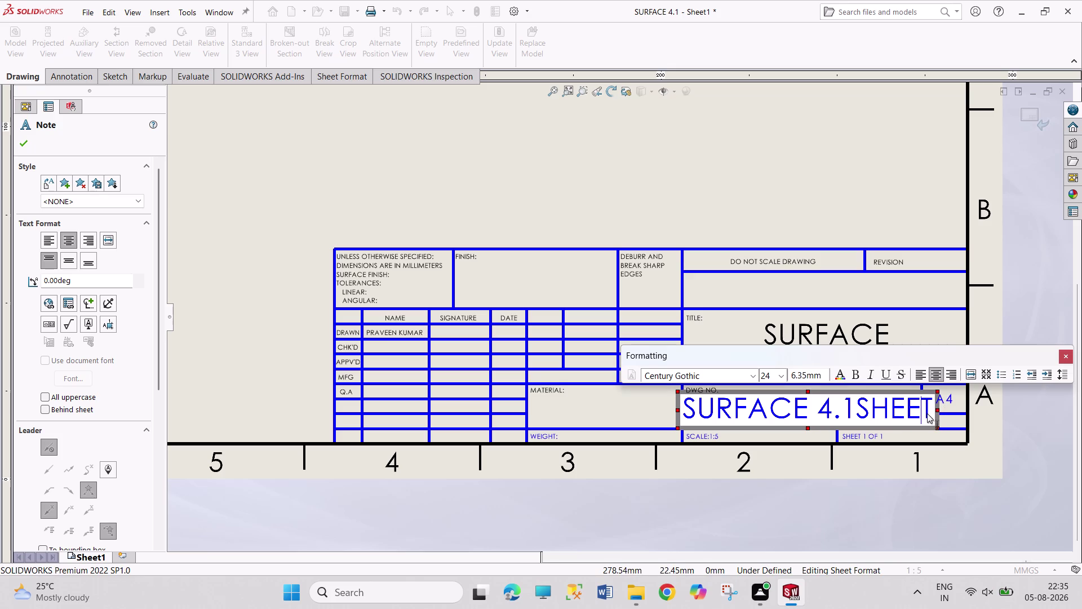
click(855, 407)
key(space)
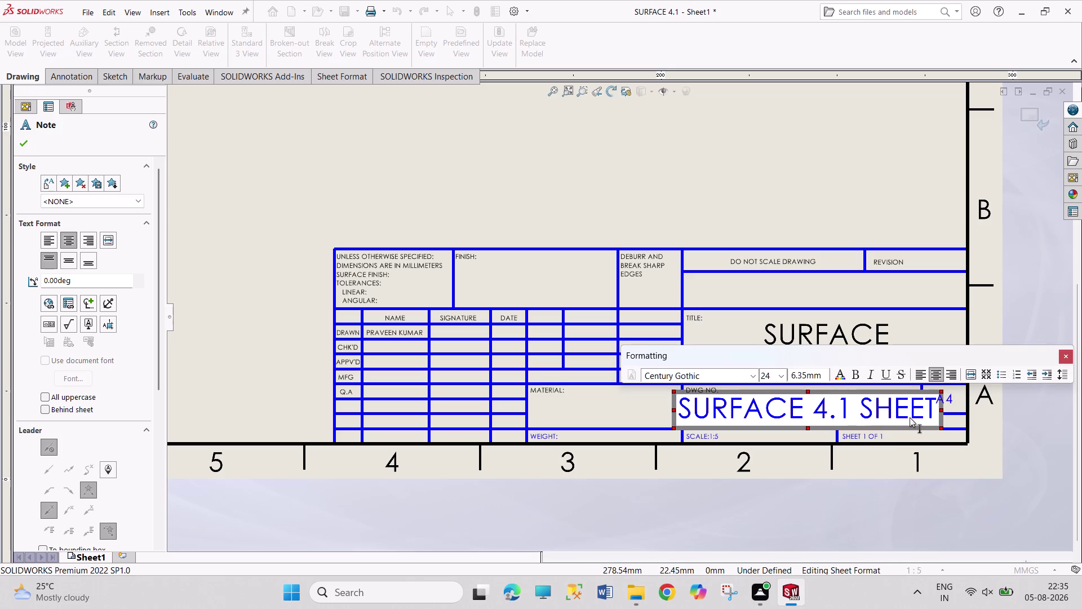
Set the drawing-number text to font size 14.
click(782, 376)
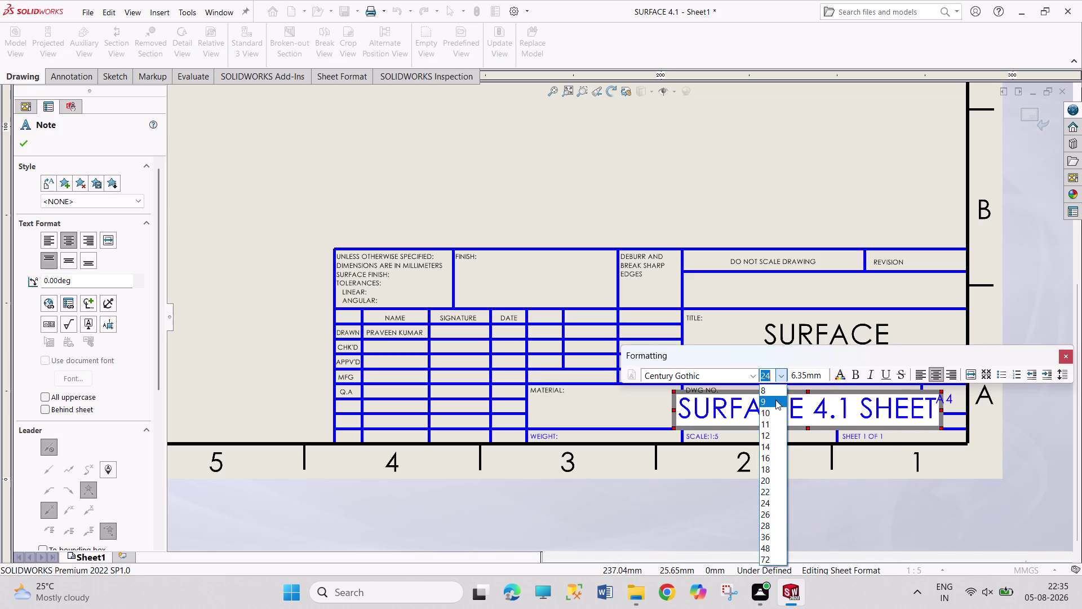
click(775, 444)
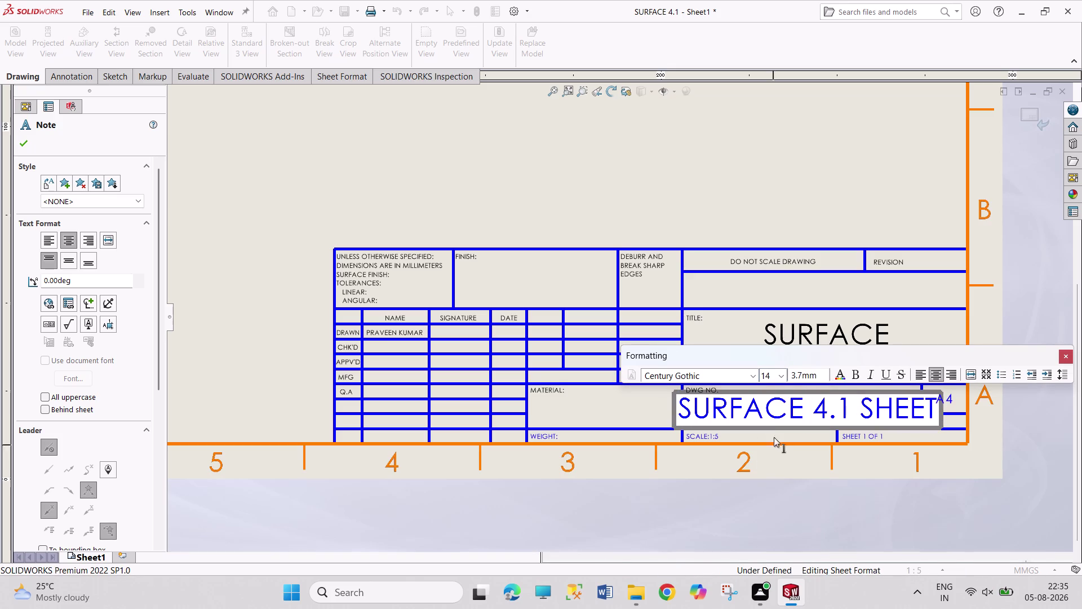
click(755, 182)
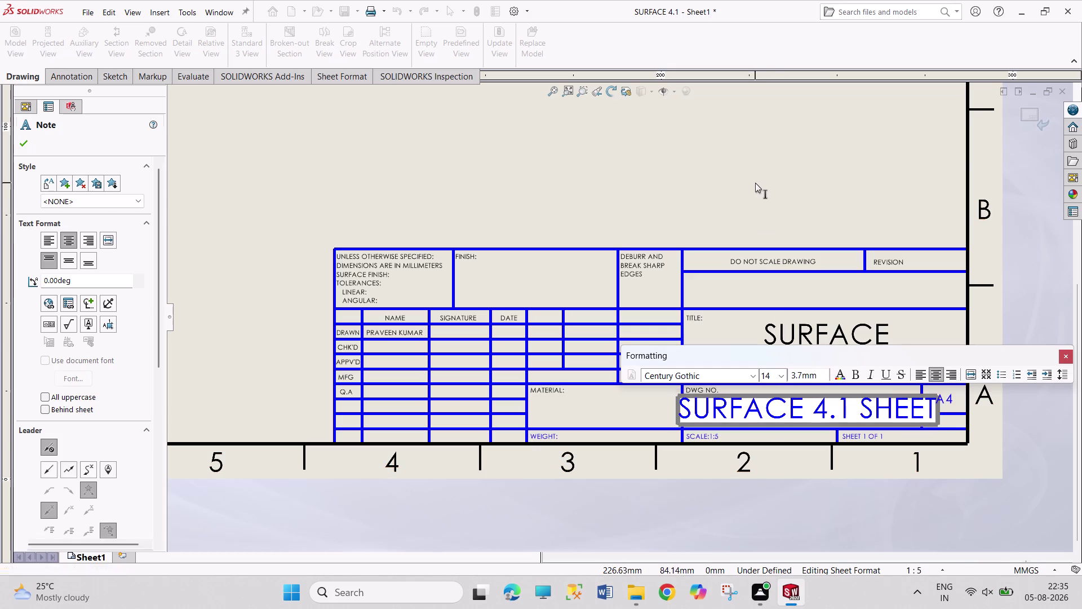
click(808, 412)
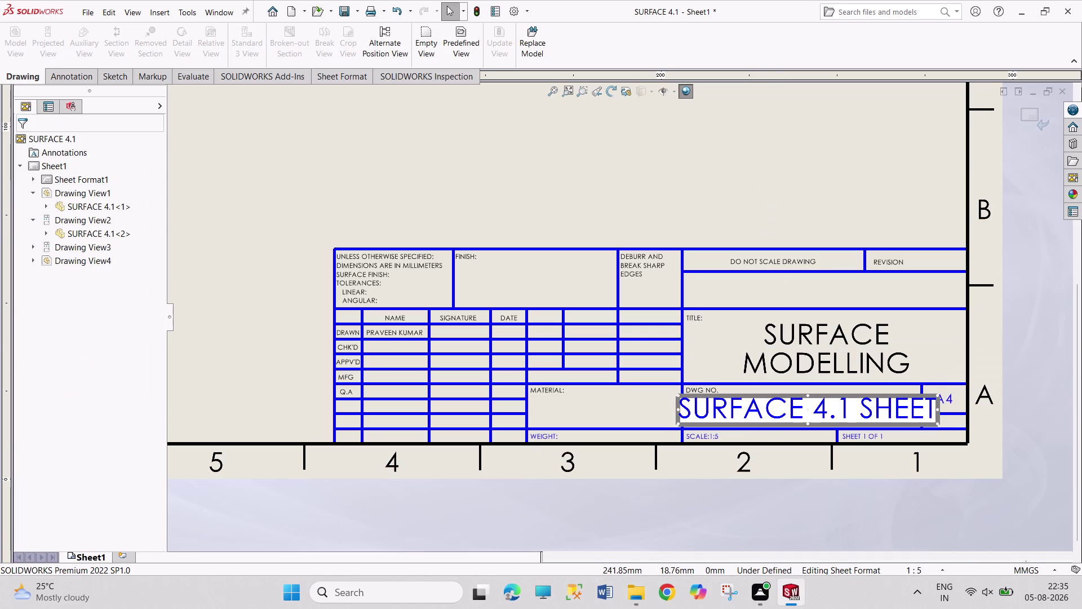
right_click(792, 405)
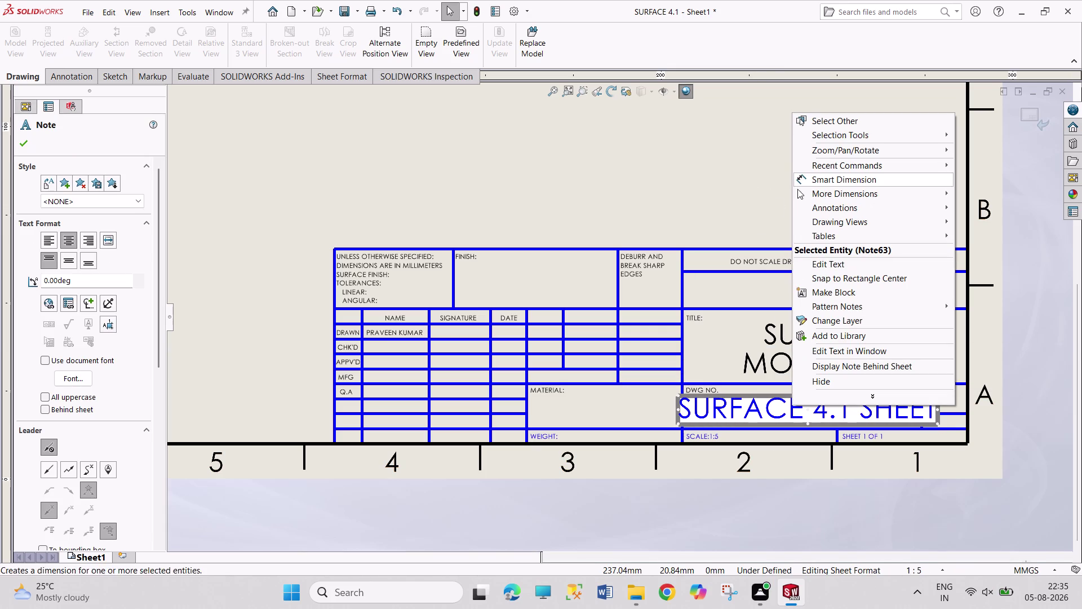
Cancel the current note editing with repeated Escape.
click(746, 191)
key(Escape)
key(Escape)
key(Escape)
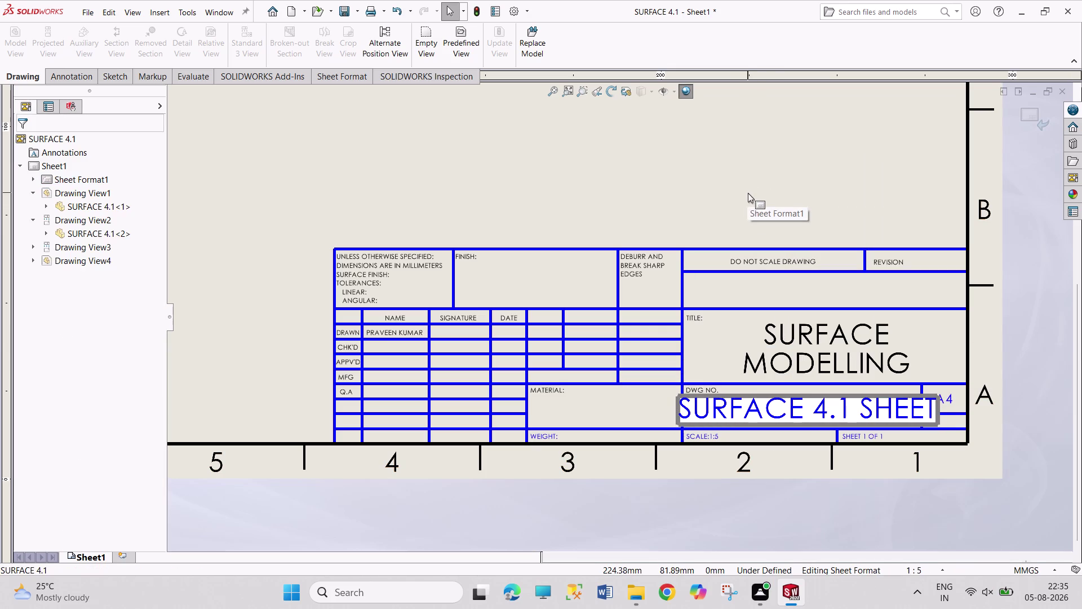
key(Escape)
key(Escape)
key(Escape)
key(Escape)
key(Escape)
key(Escape)
key(Escape)
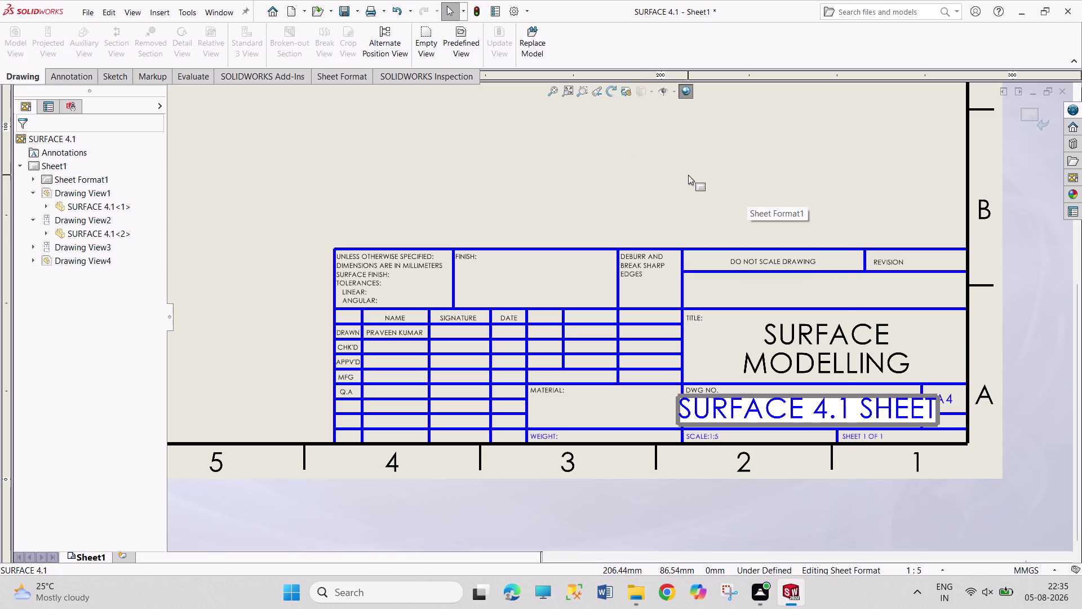
Try a sheet context-menu option and double-click the title block area.
right_click(688, 175)
click(632, 185)
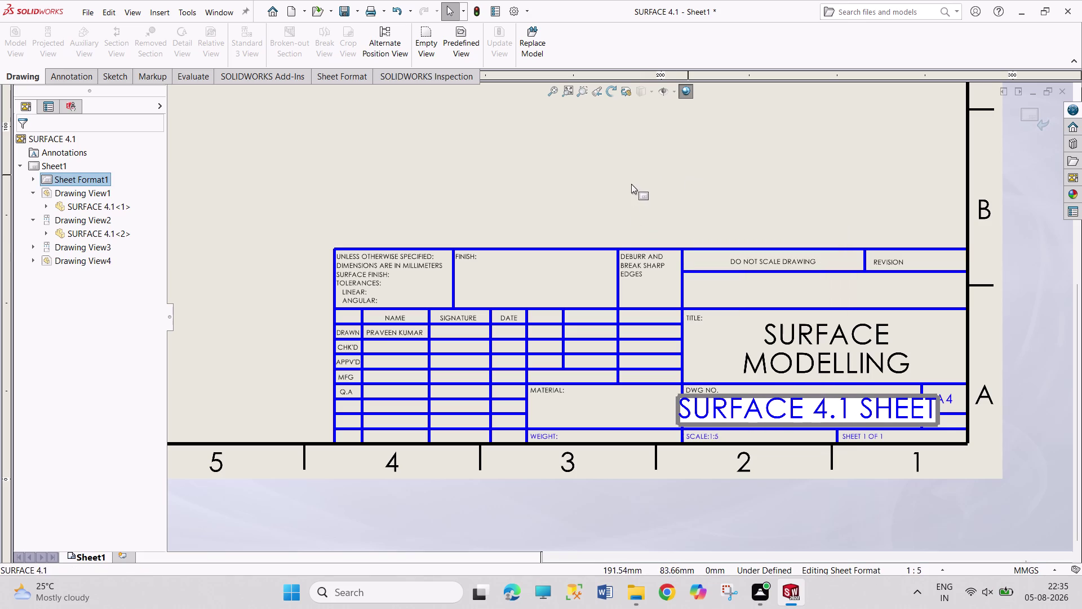
key(Escape)
key(Escape)
key(Escape)
double_click(1031, 413)
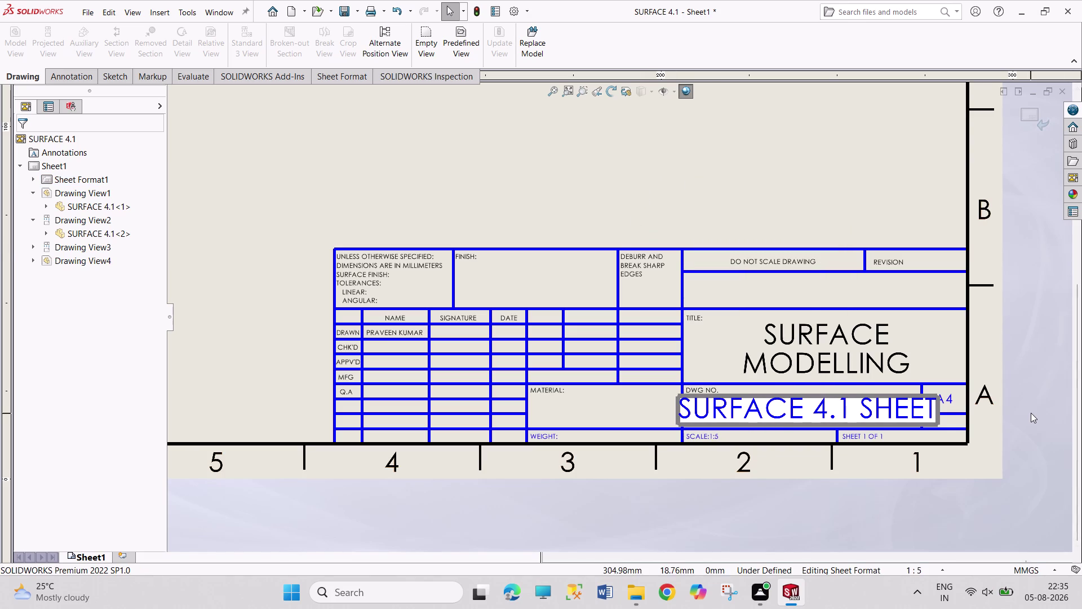
double_click(1031, 412)
Leave and re-enter Edit Sheet Format, then reopen the drawing-number note.
right_click(50, 161)
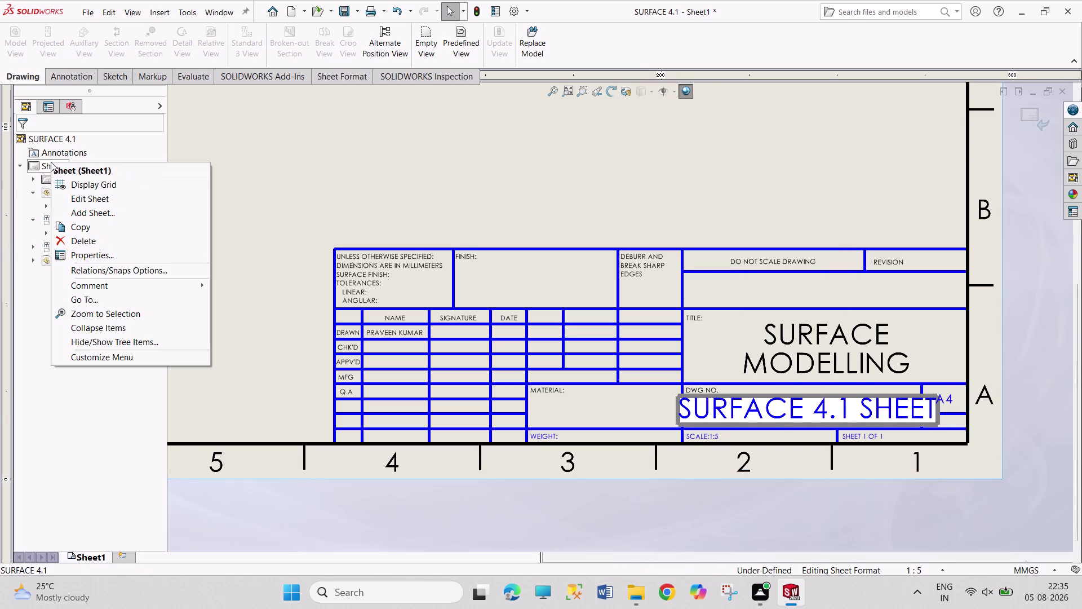
click(106, 197)
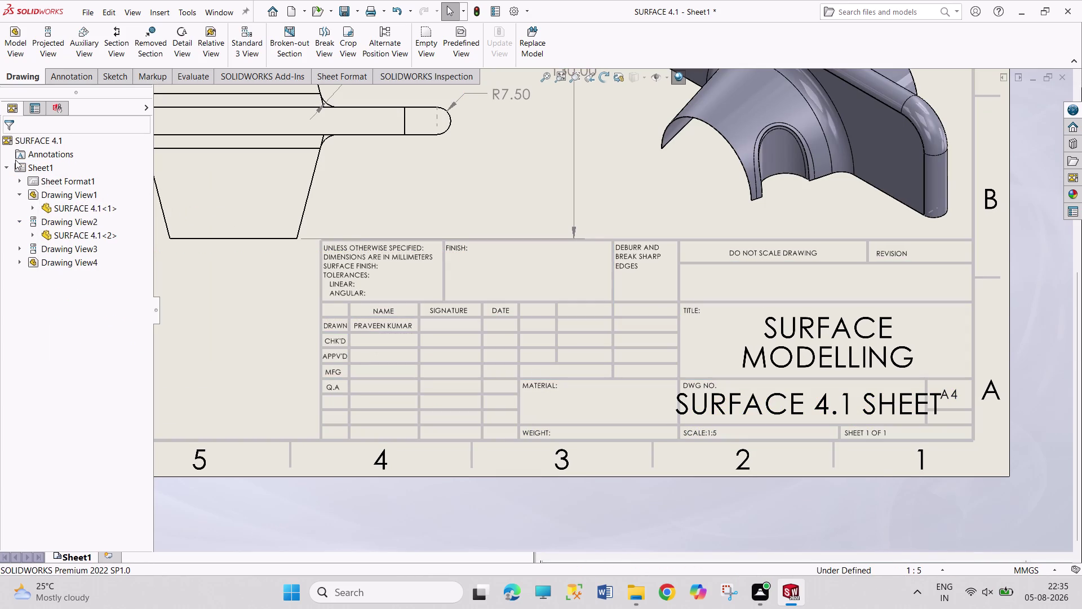
right_click(39, 170)
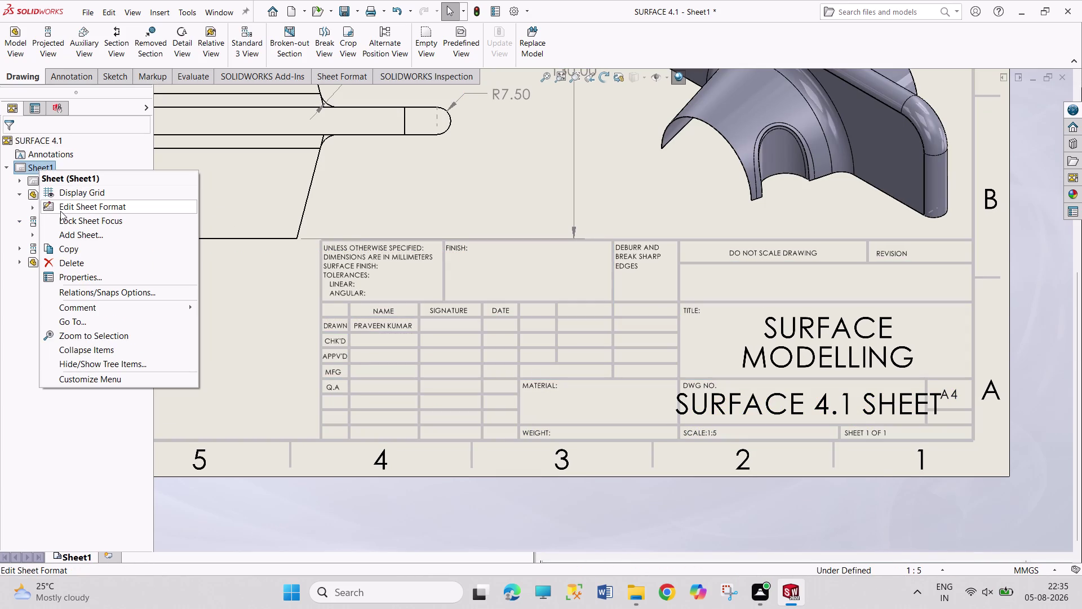
click(66, 210)
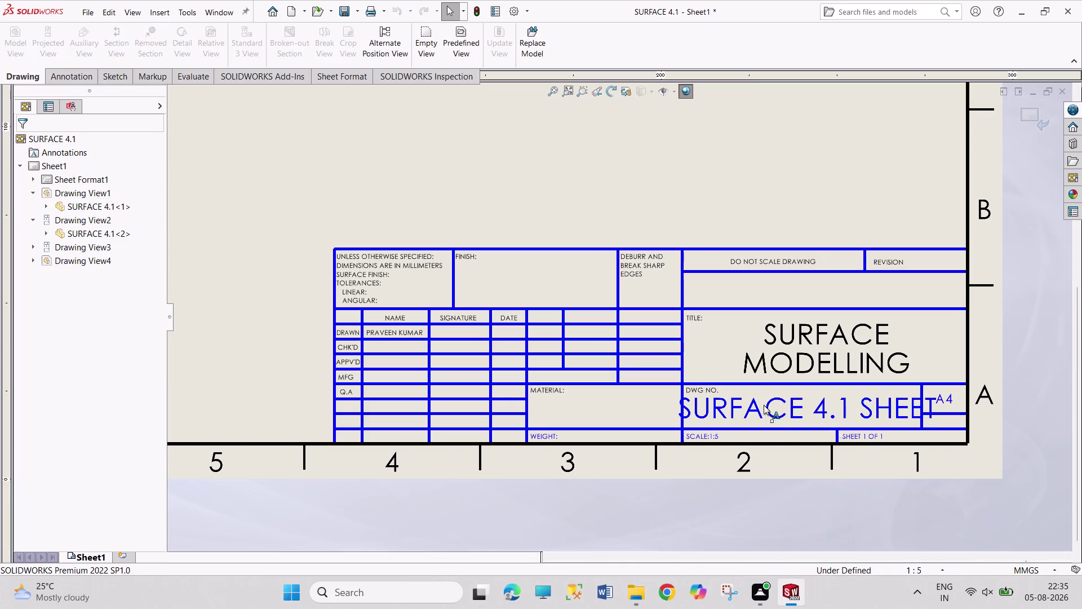
double_click(763, 404)
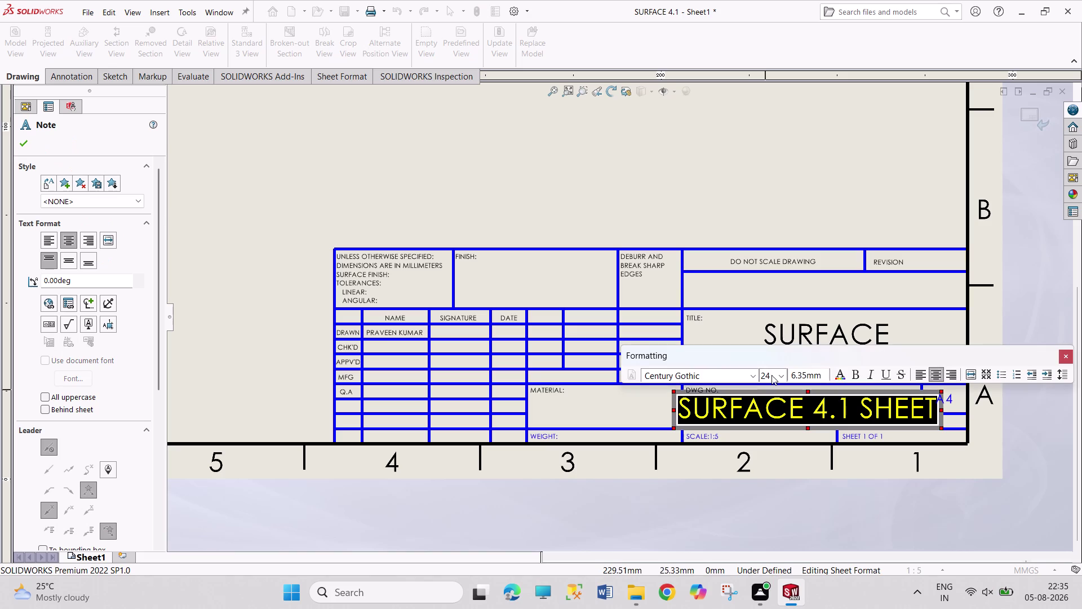
Set the SURFACE 4.1 SHEET drawing-number text to font size 16.
click(780, 375)
click(766, 446)
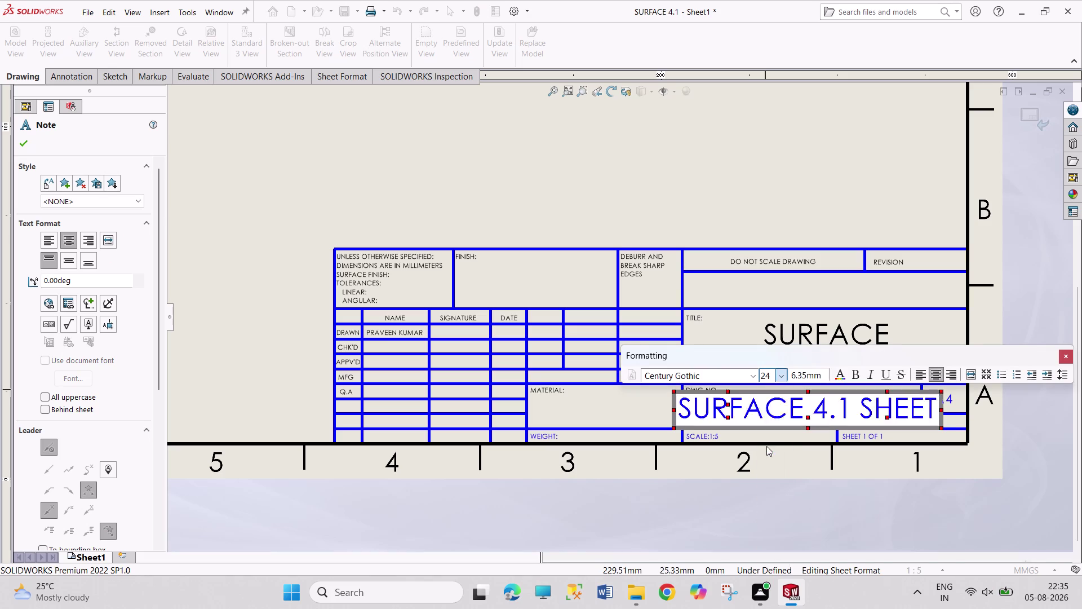
click(780, 375)
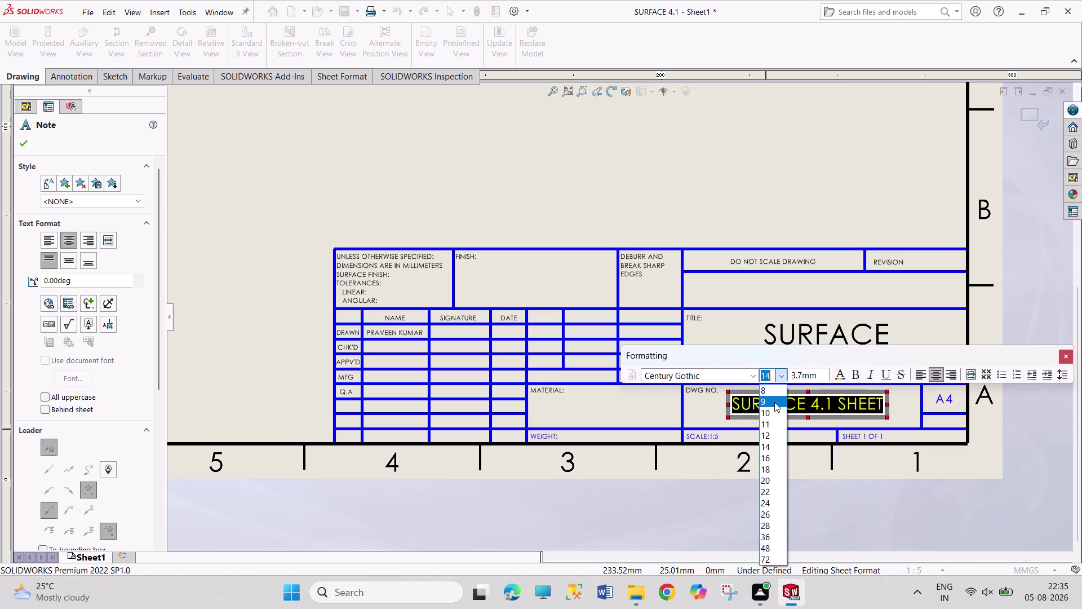
click(769, 461)
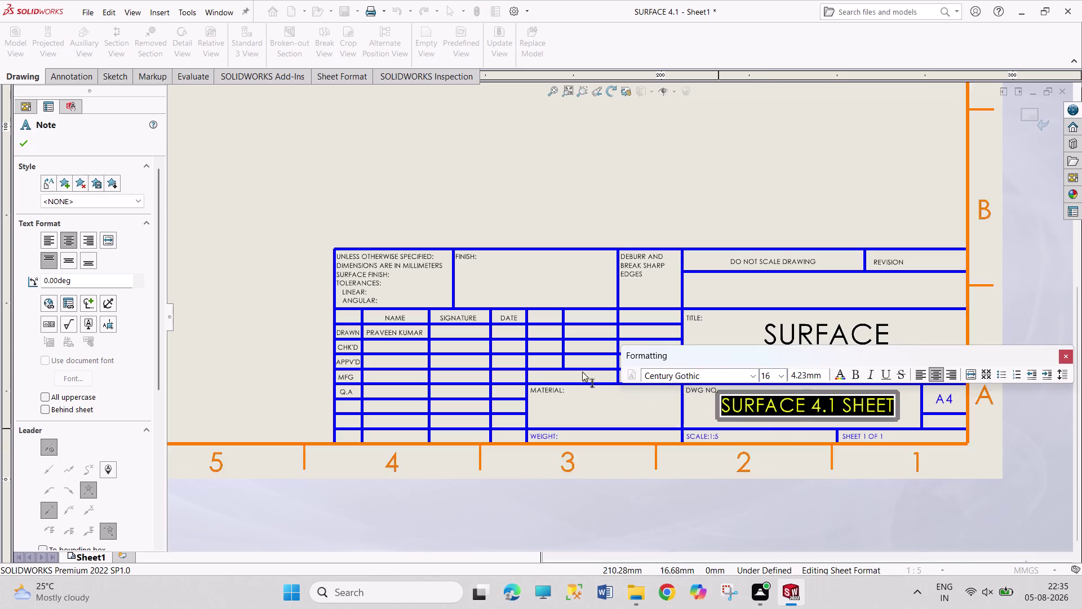
click(20, 139)
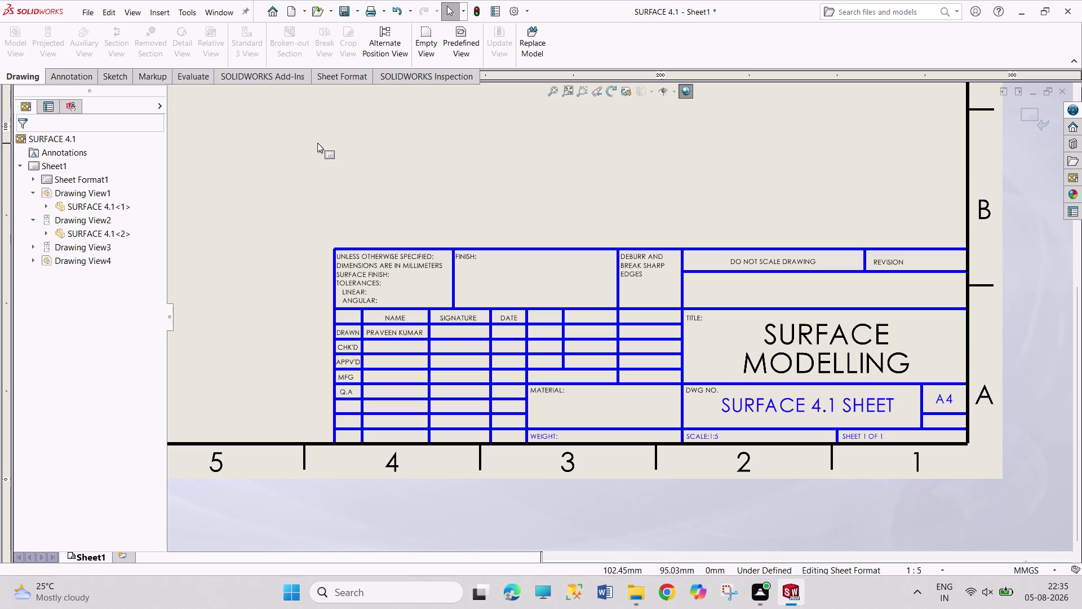
Return the sheet to Edit Sheet mode via the Sheet1 context menu.
right_click(66, 153)
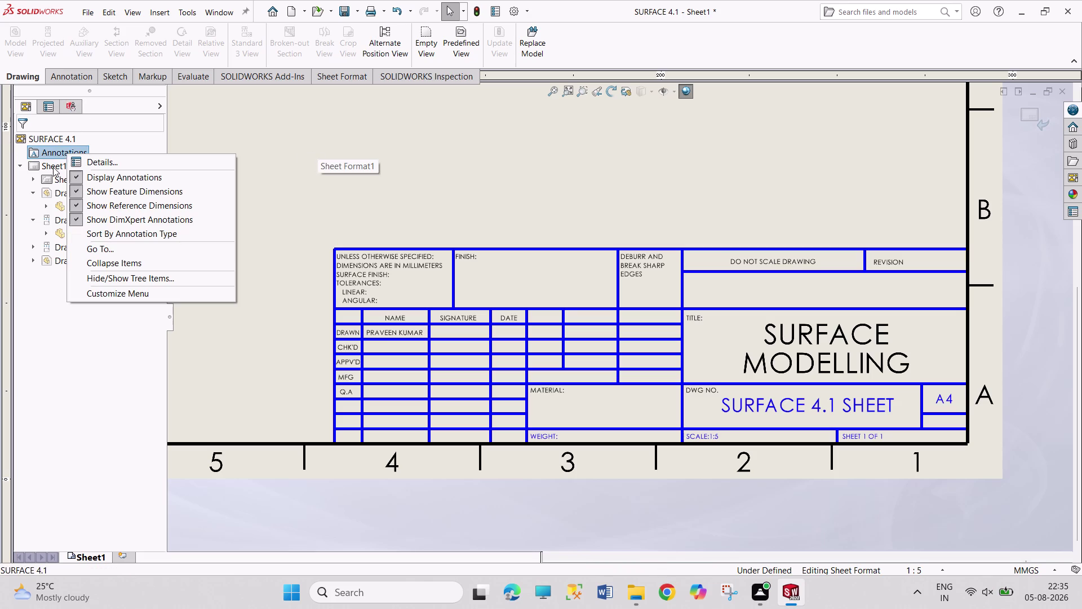
right_click(53, 165)
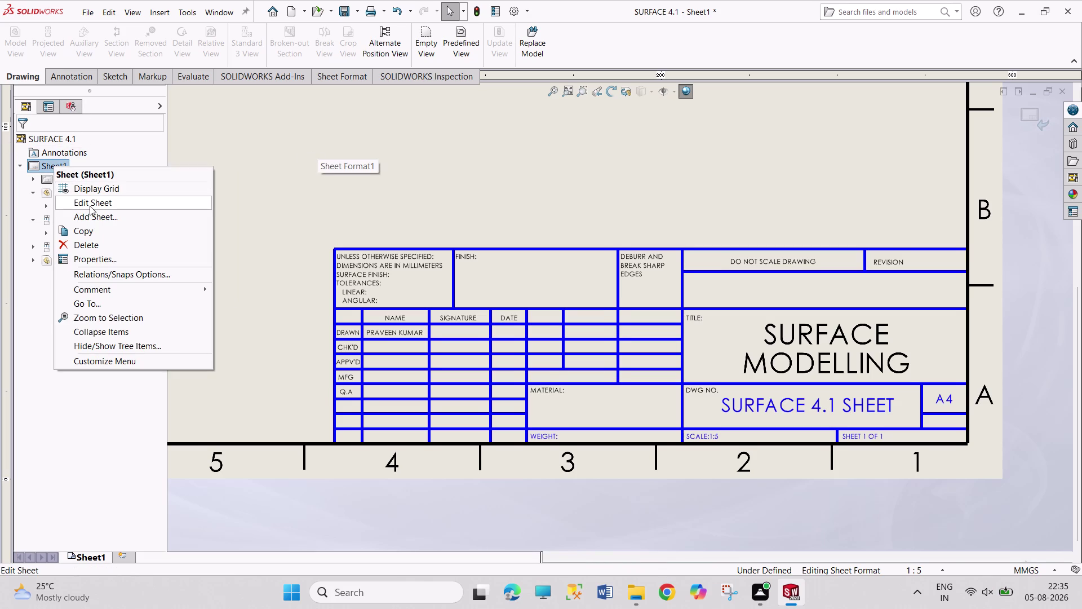
click(90, 205)
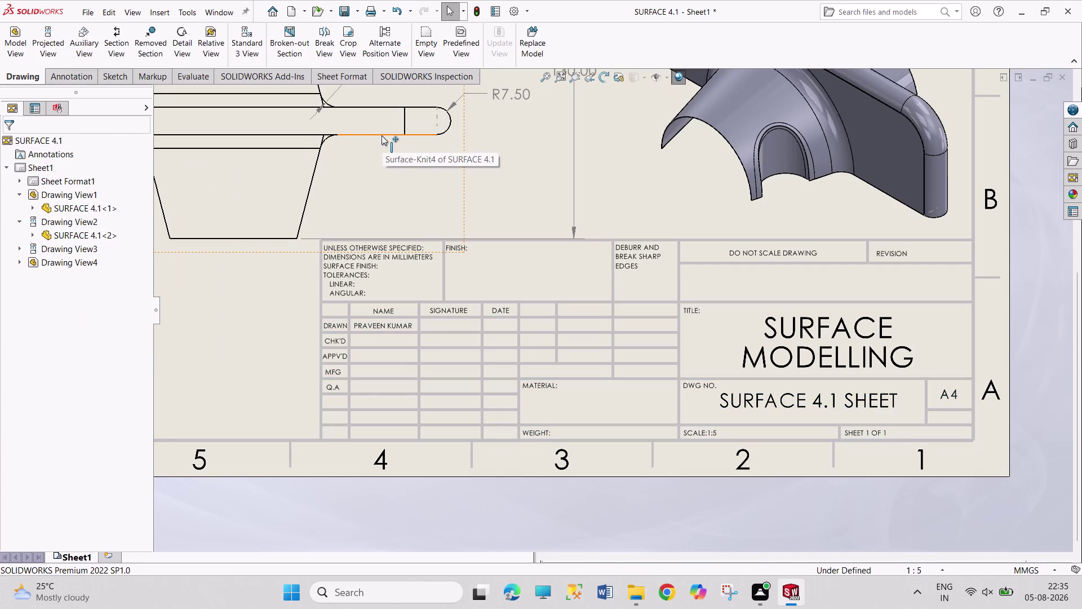
Save As with ' SHEET' appended, giving the file name SURFACE 4.1 SHEET.
key(ctrl+s)
key(ctrl+s)
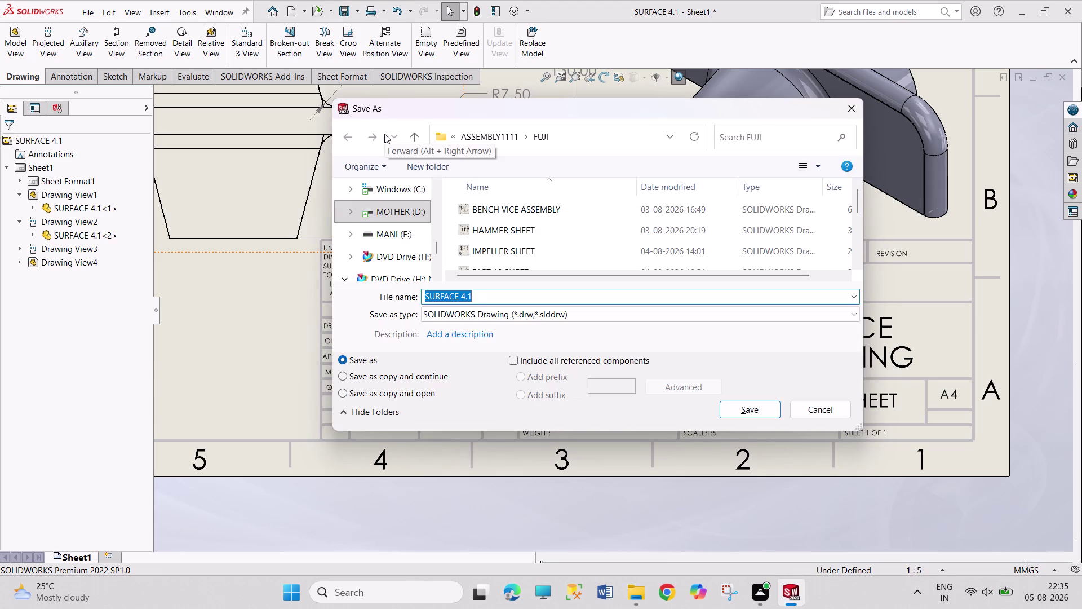
click(497, 299)
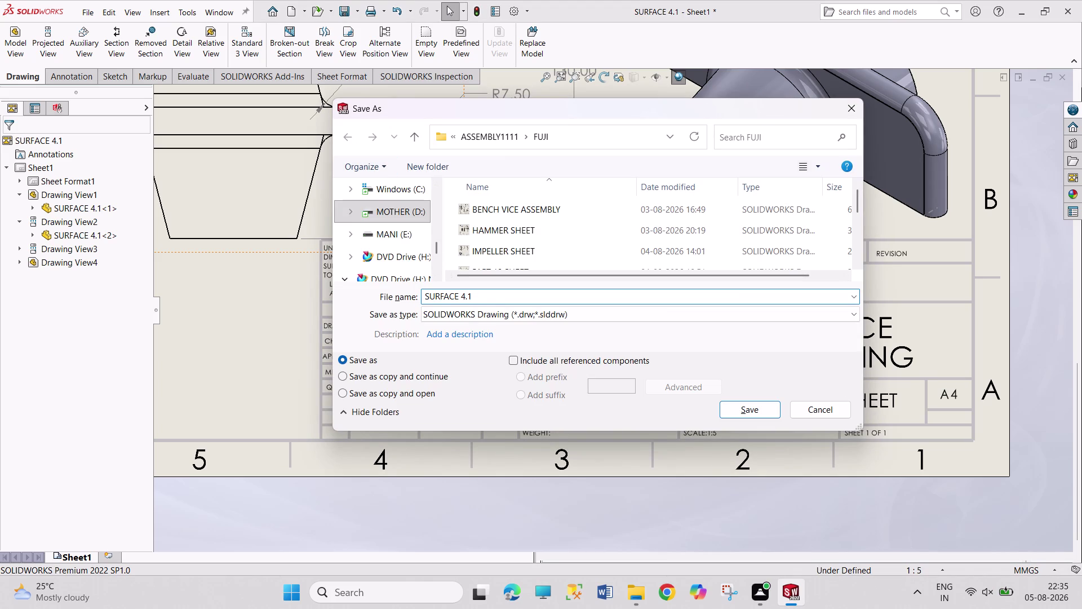
key(space)
text(SHEET)
key(Return)
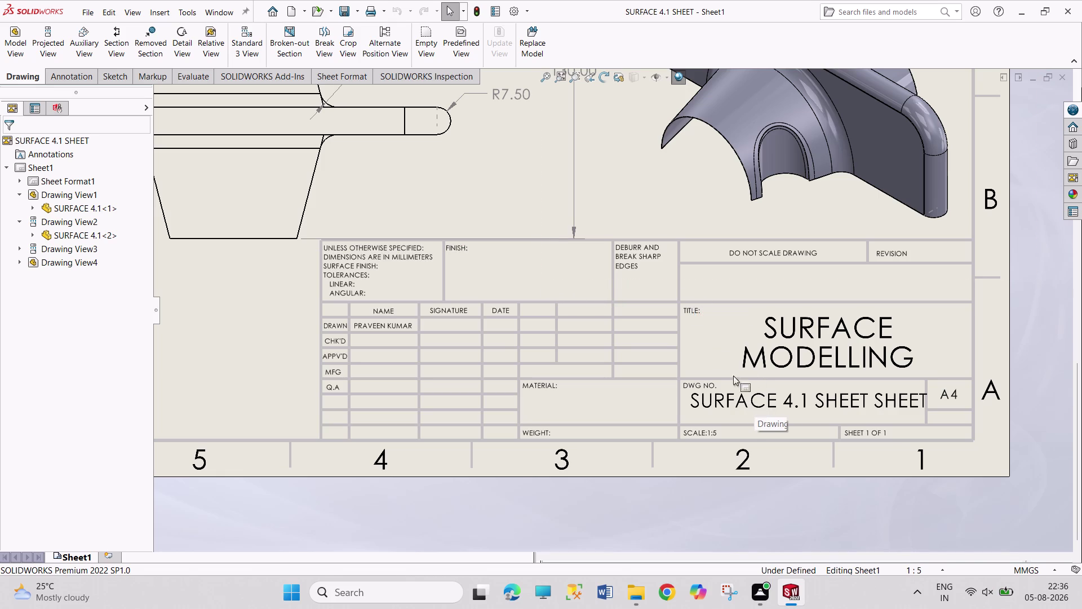
Switch Sheet1 into Edit Sheet Format mode.
scroll(up, 3)
scroll(up, 3)
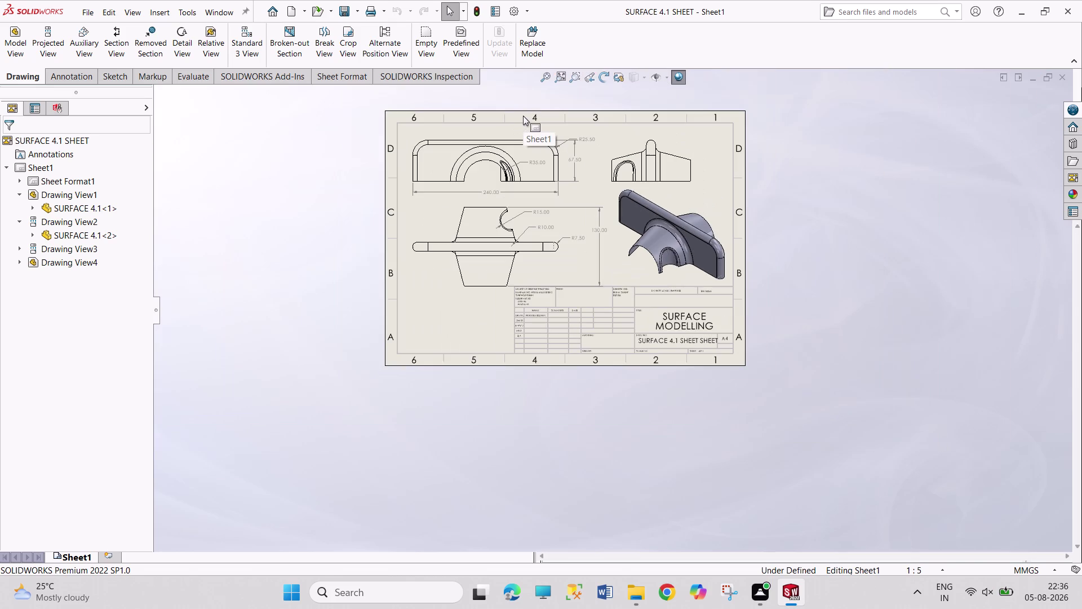
scroll(down, 3)
scroll(down, 3)
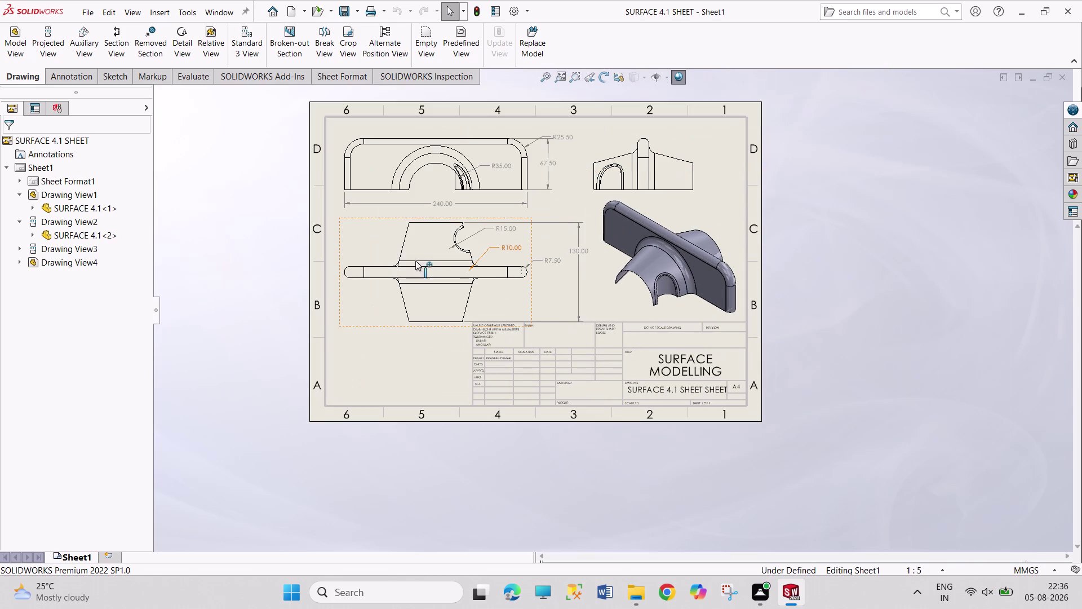
right_click(42, 164)
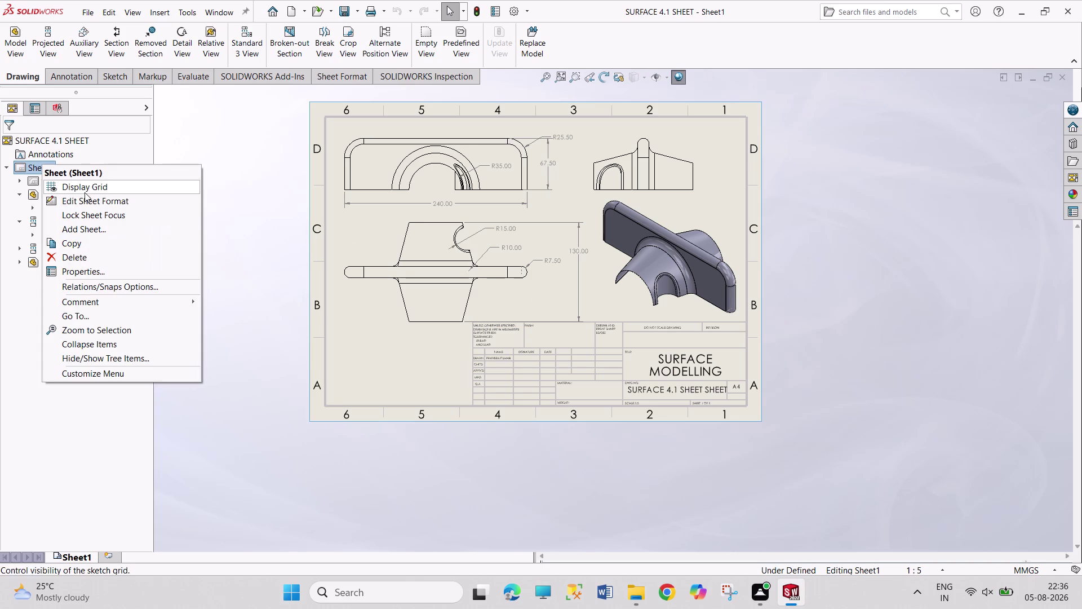
click(93, 205)
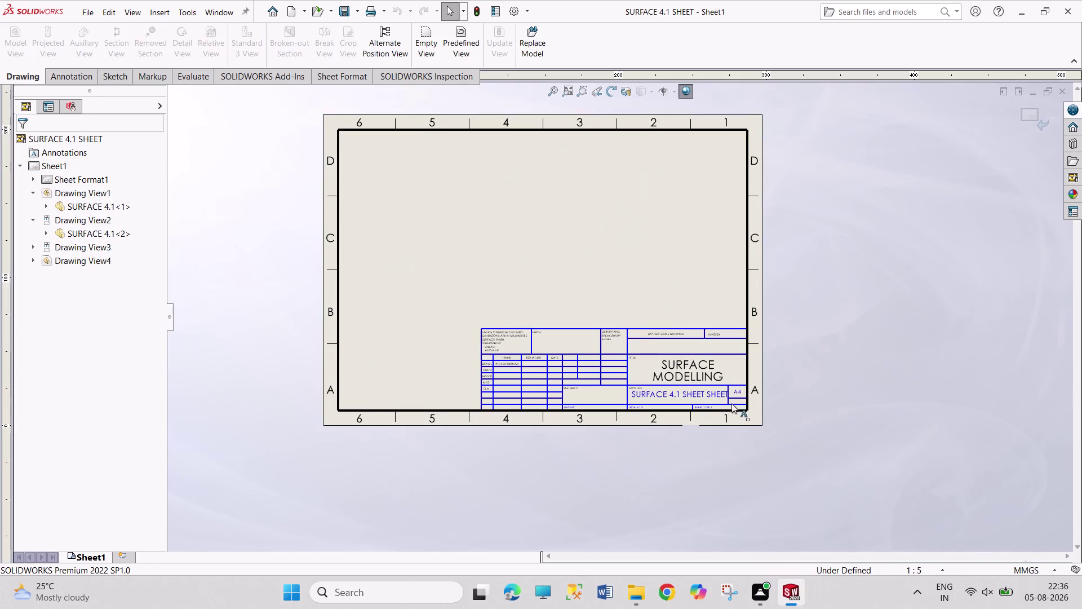
Delete the duplicated SHEET from the drawing number and return to Edit Sheet.
double_click(710, 395)
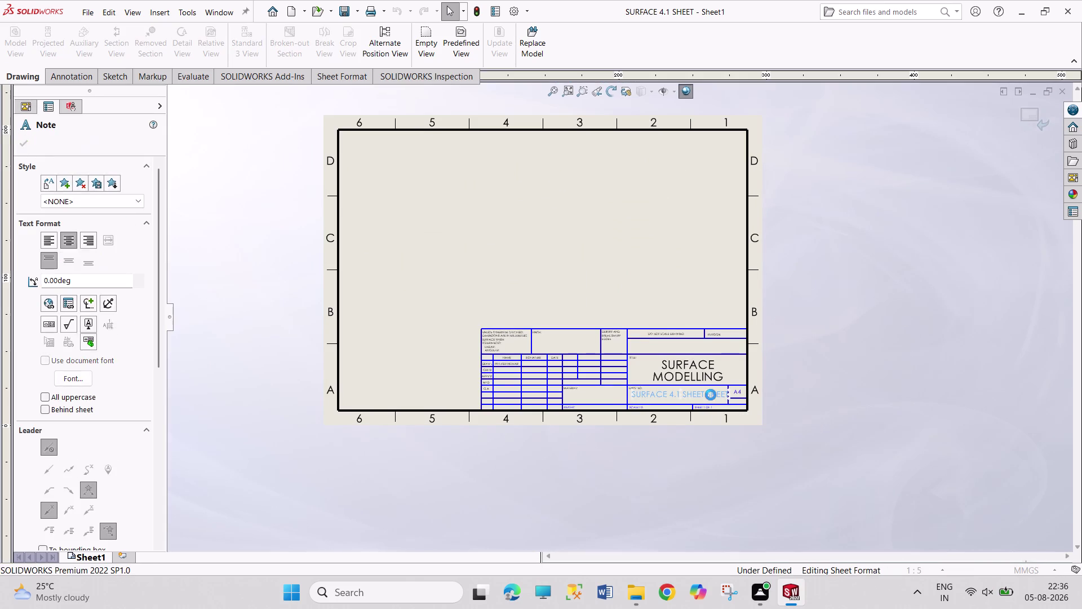
click(715, 394)
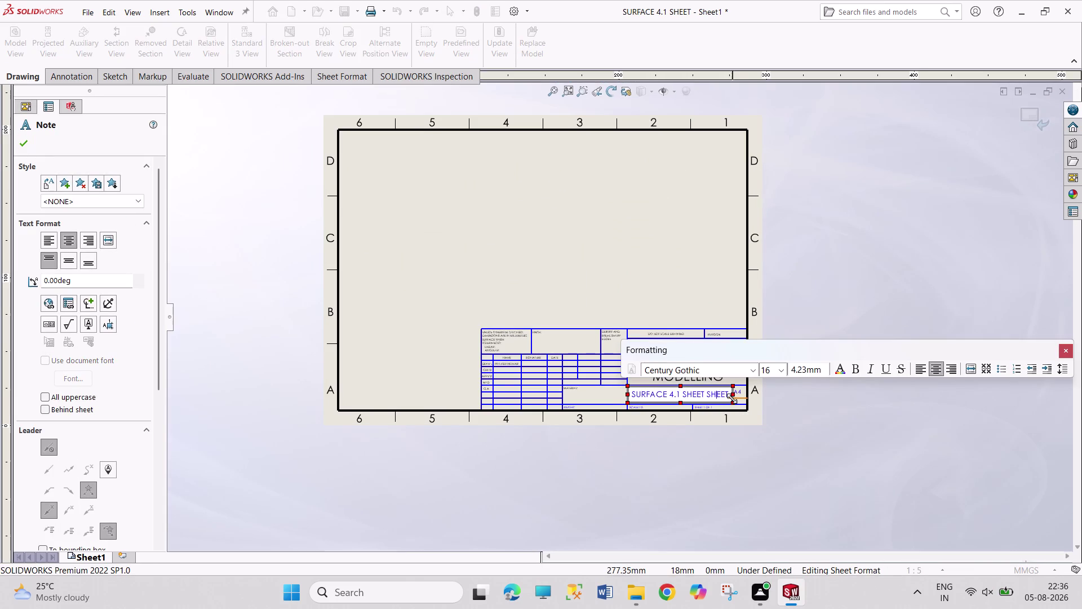
key(Right)
key(Right)
key(Right)
key(BackSpace)
key(BackSpace)
key(BackSpace)
key(BackSpace)
key(BackSpace)
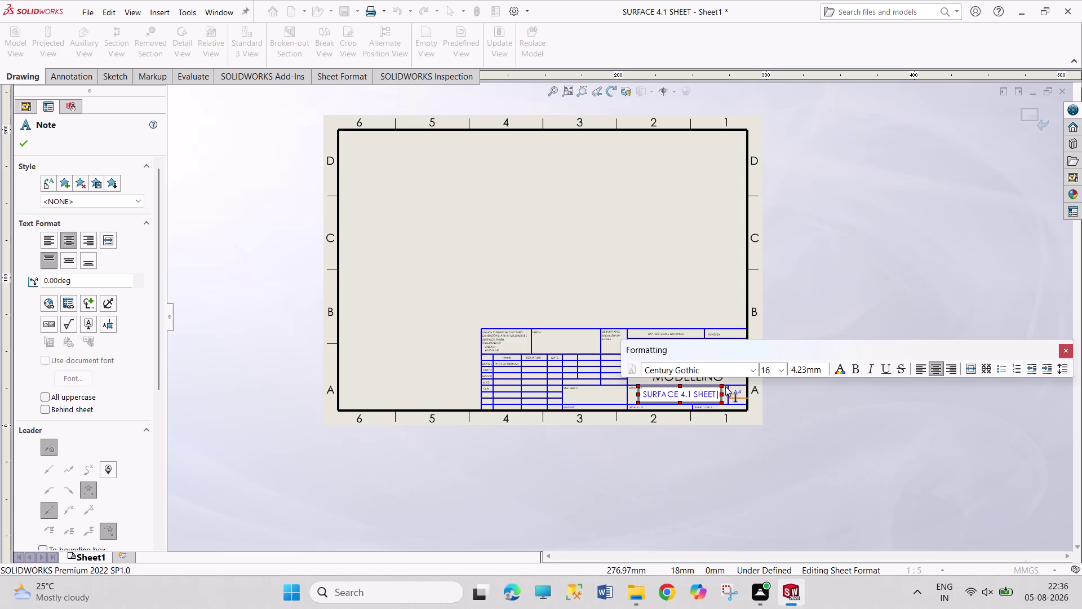
key(Escape)
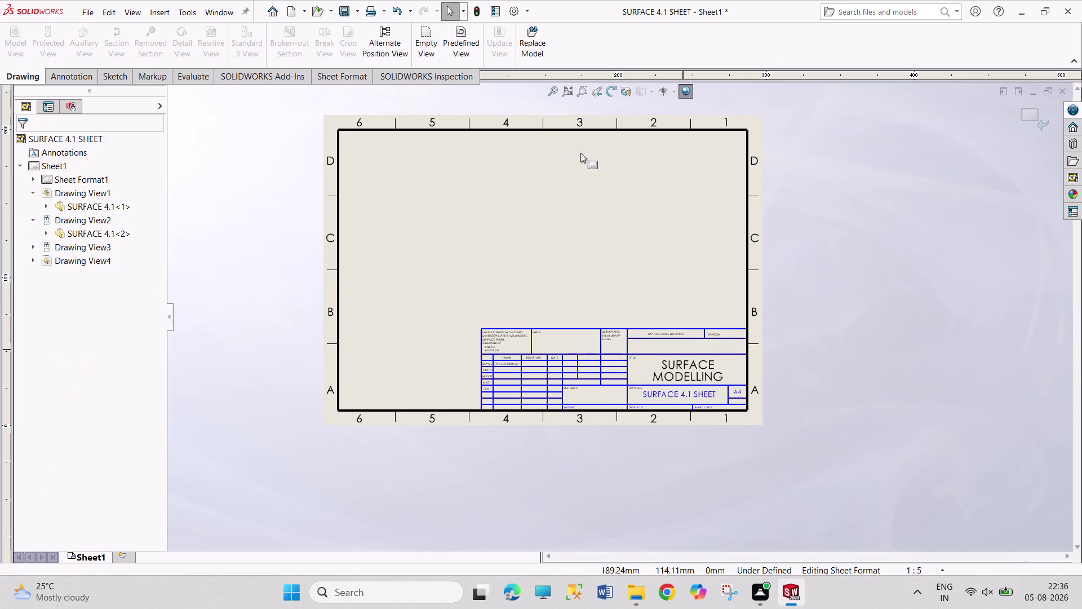
right_click(63, 168)
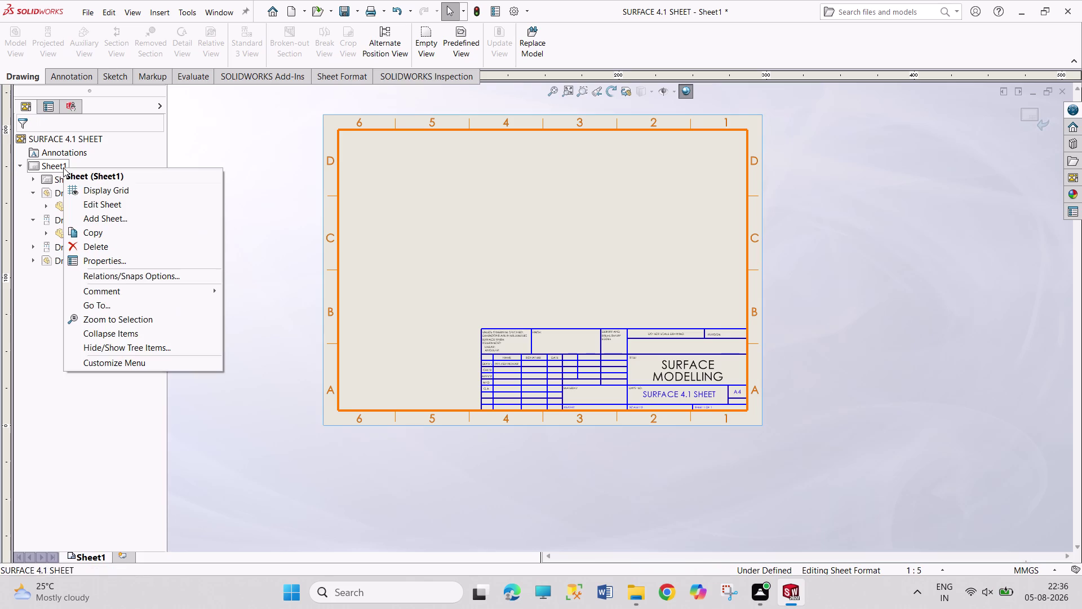
click(94, 205)
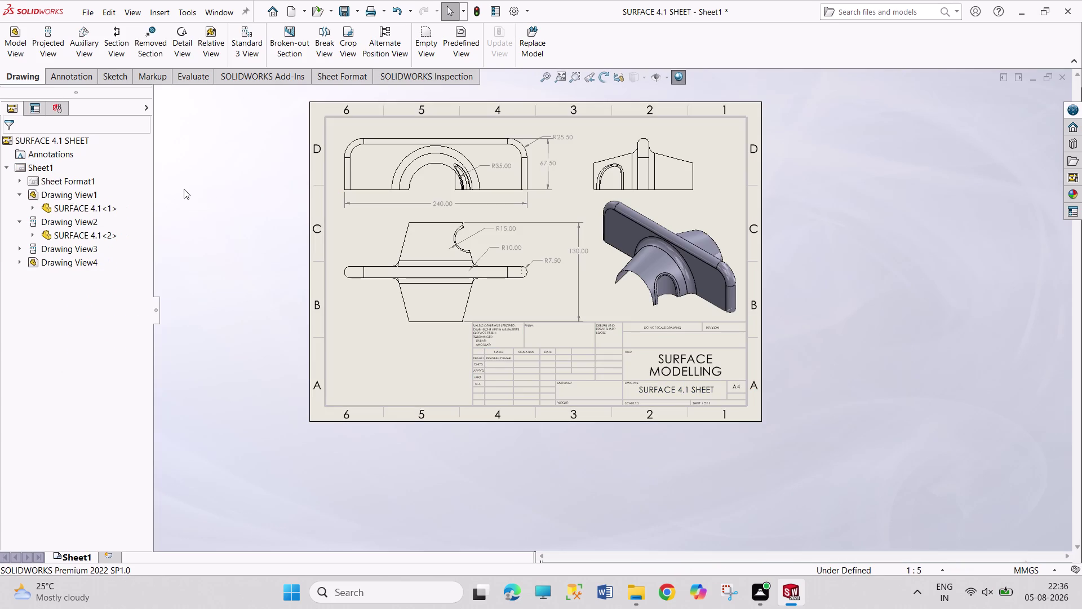
Save the drawing and print to PDF with A4 paper size in Page Setup.
key(ctrl+s)
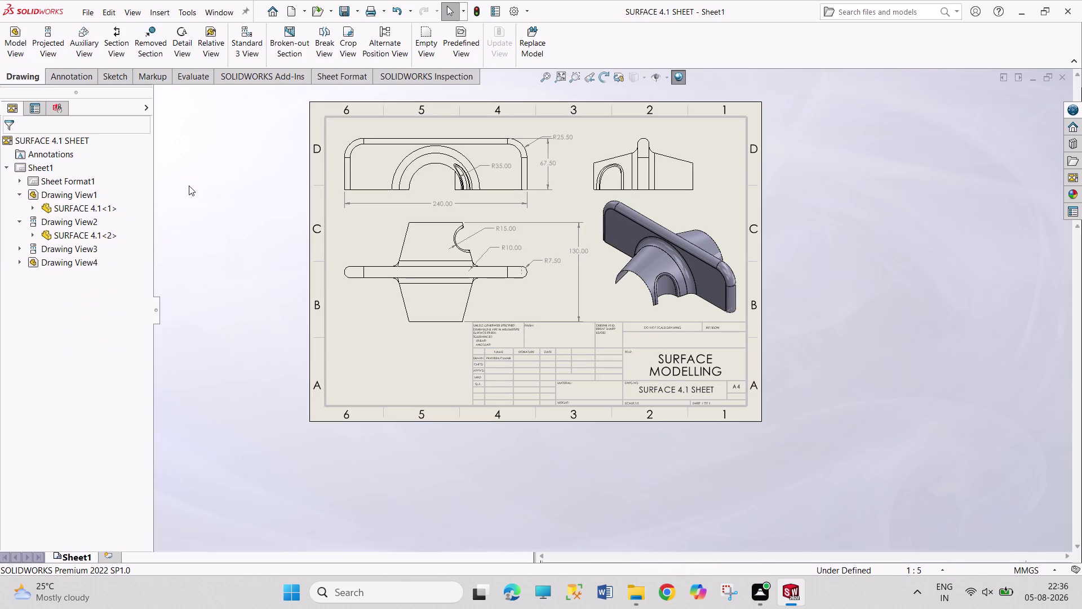
key(ctrl+p)
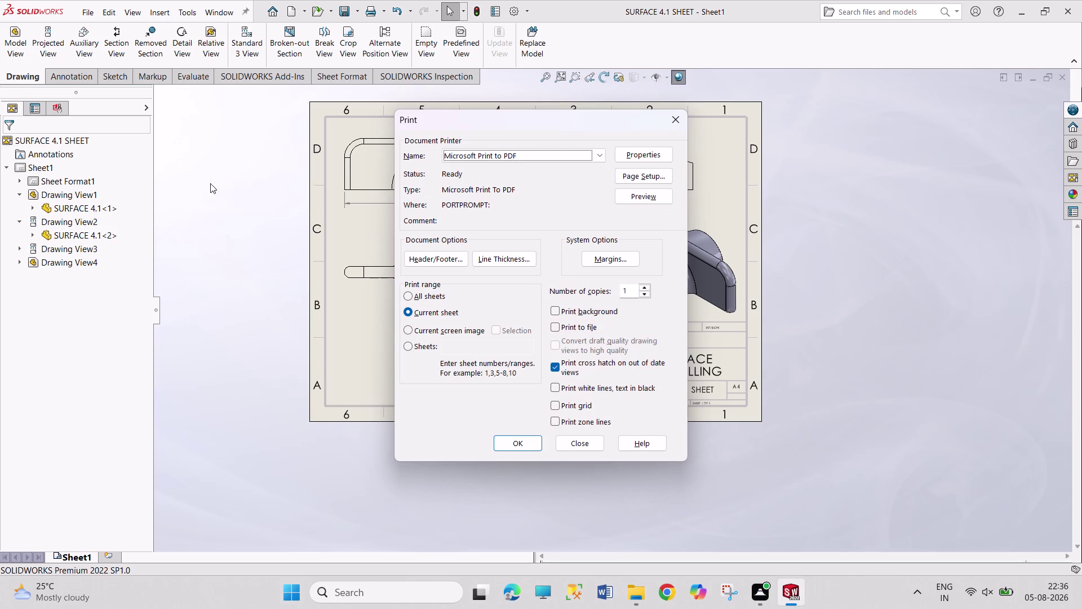
click(616, 176)
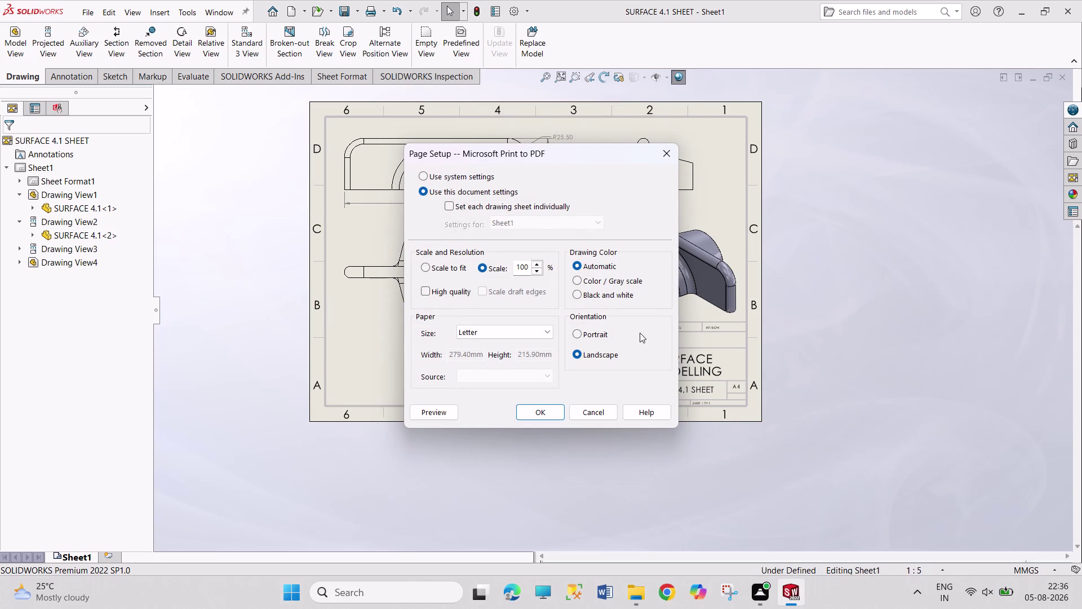
click(549, 333)
scroll(up, 3)
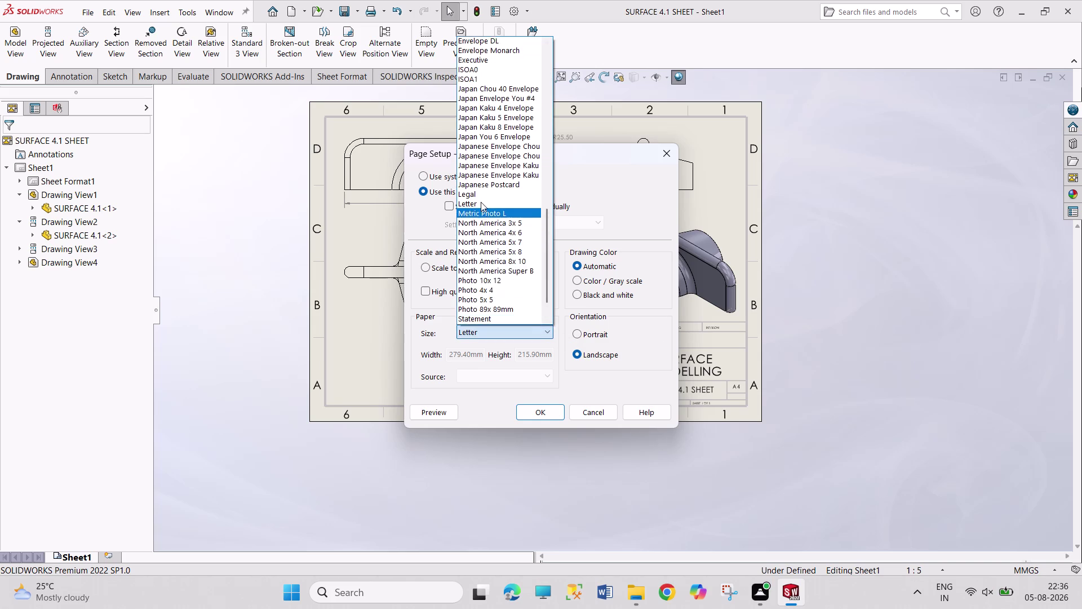
scroll(up, 3)
scroll(up, 3)
scroll(up, 3)
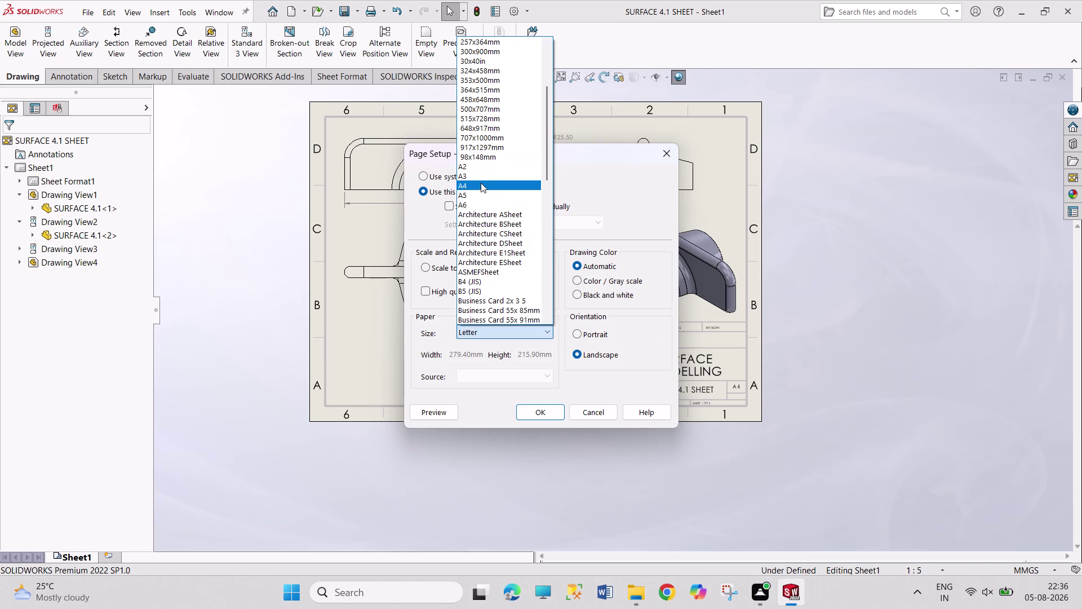
click(484, 185)
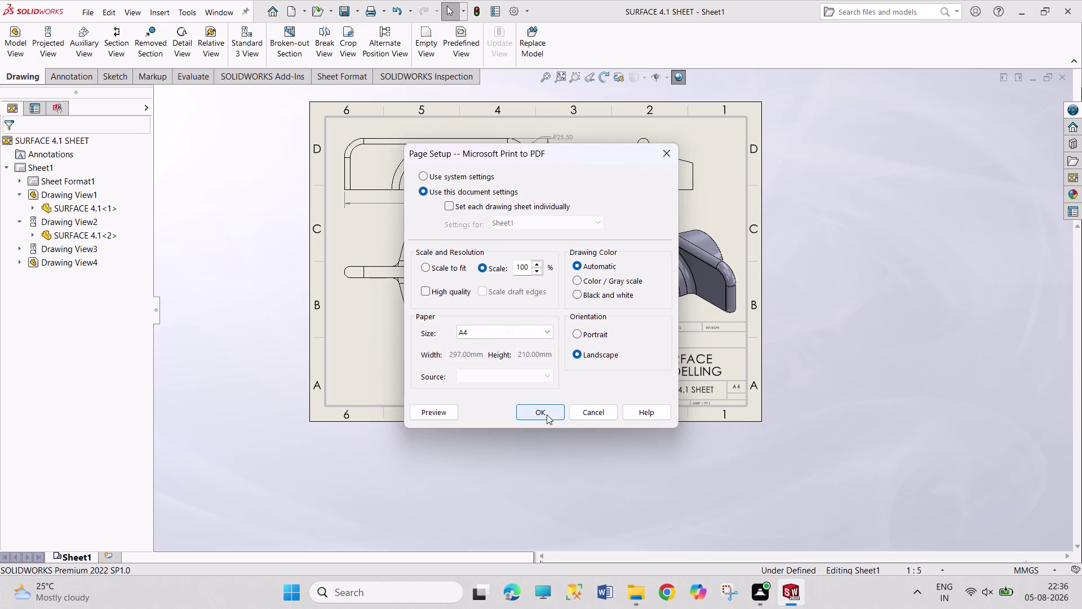
click(547, 414)
click(528, 446)
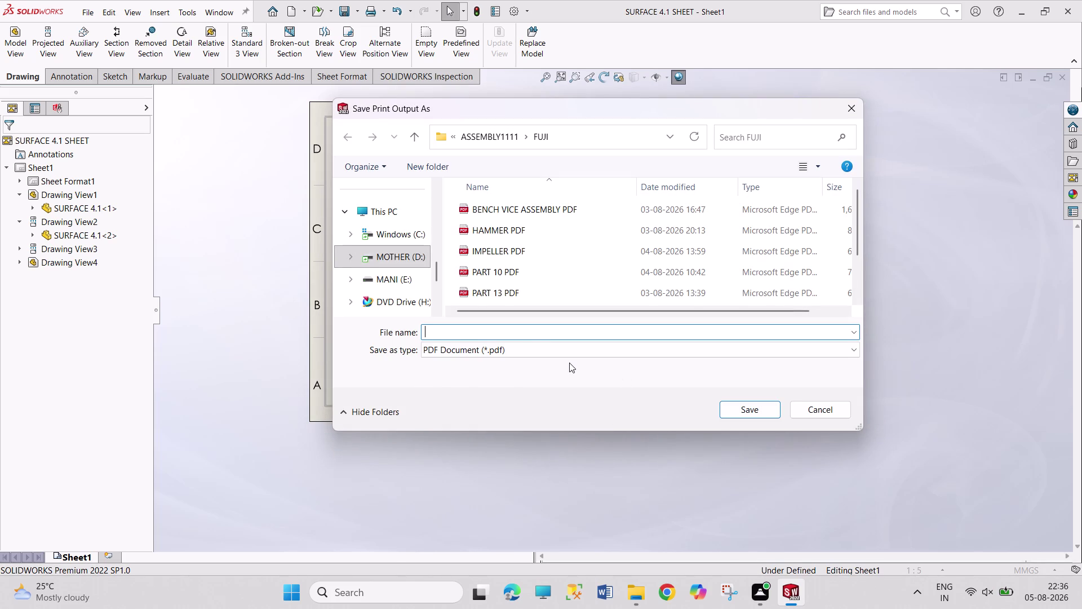
Name the PDF file 'SUFACE 4 PDF' and save it.
text(SUFA)
text(CE)
key(space)
key(4)
key(space)
text(PDF)
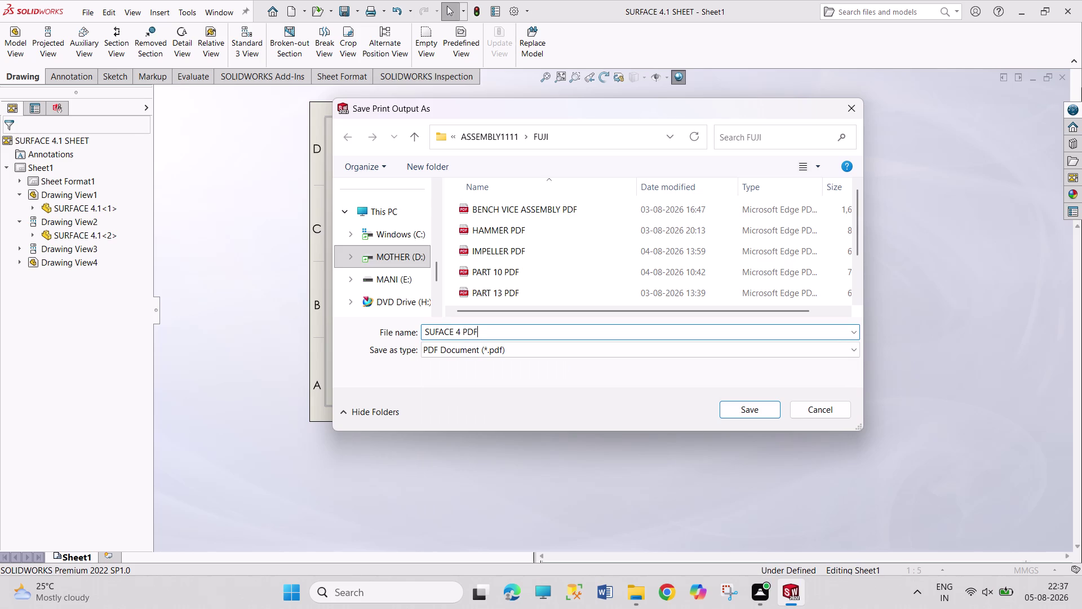
key(Return)
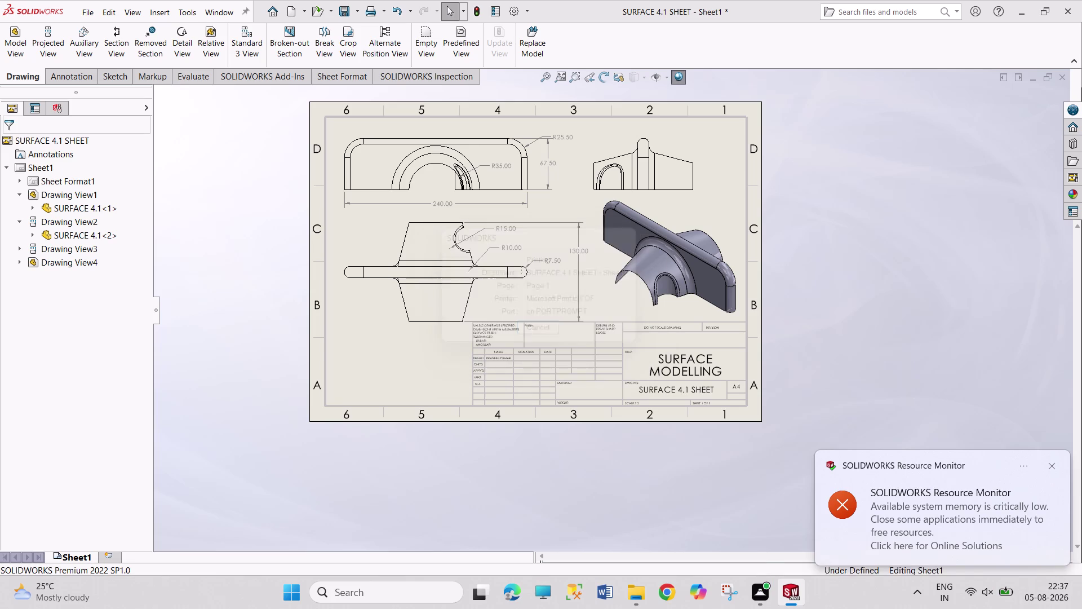
Close the SOLIDWORKS Resource Monitor low-memory notification.
click(1053, 463)
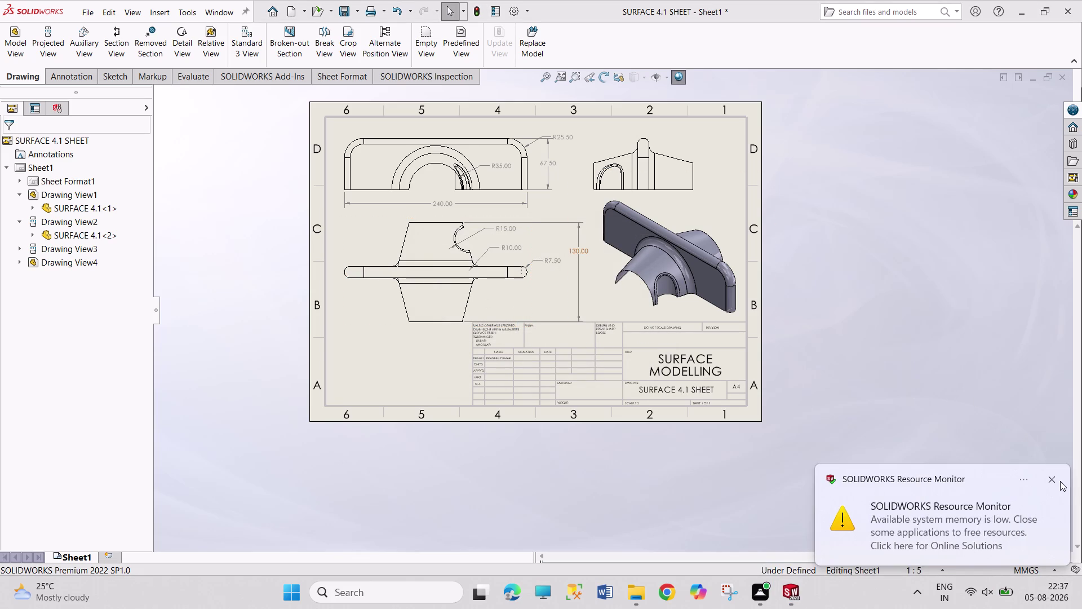
click(1049, 480)
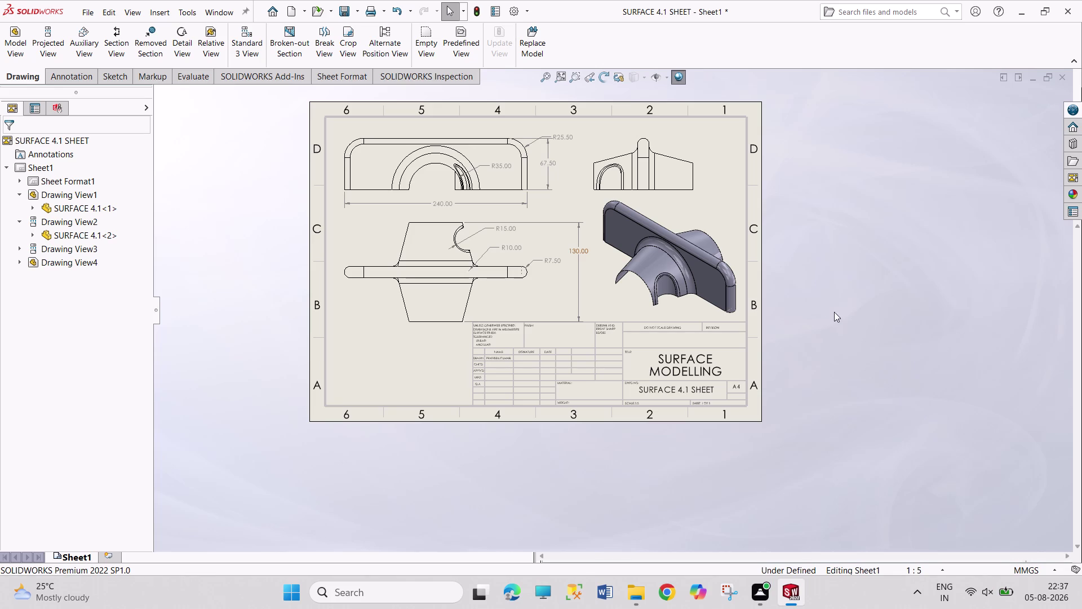
drag(821, 170, 921, 304)
drag(820, 147, 821, 149)
drag(821, 149, 945, 353)
drag(831, 180, 899, 342)
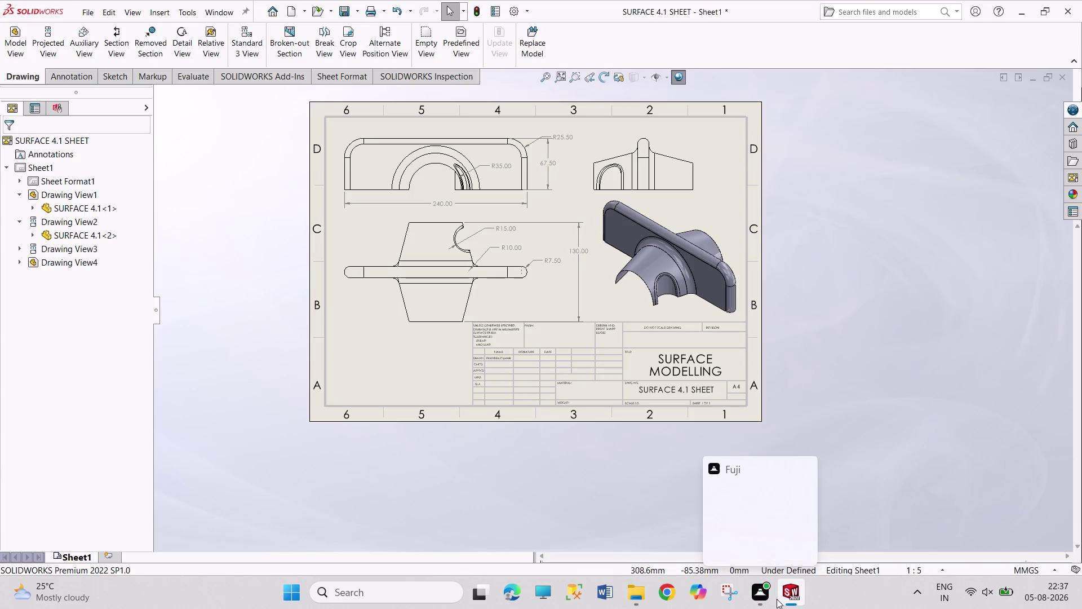
click(808, 523)
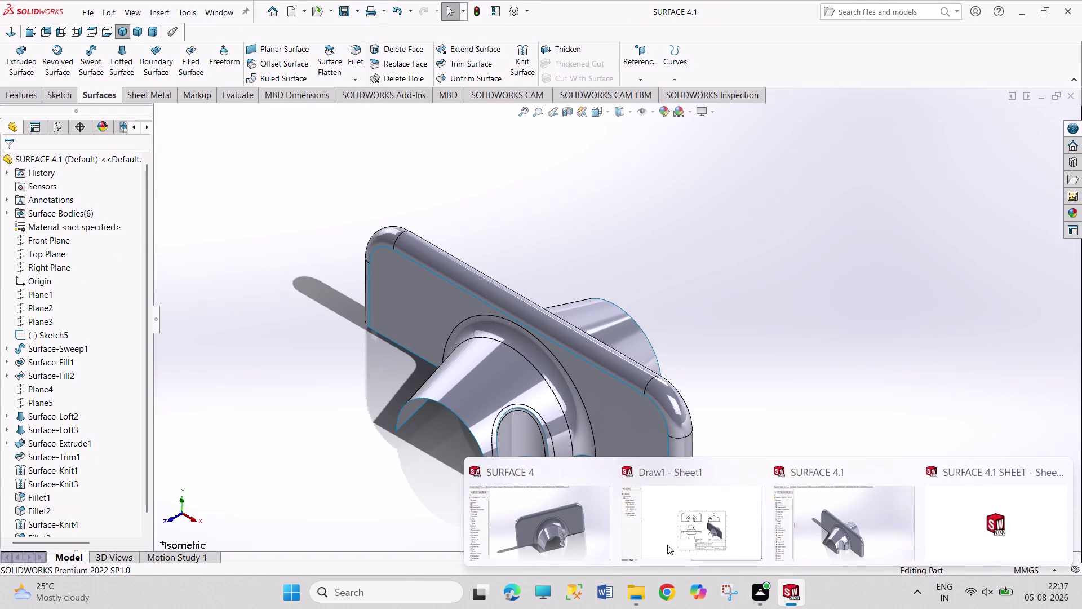
Switch to the SURFACE 4.1 part, highlight Plane1, and rotate the model.
click(330, 449)
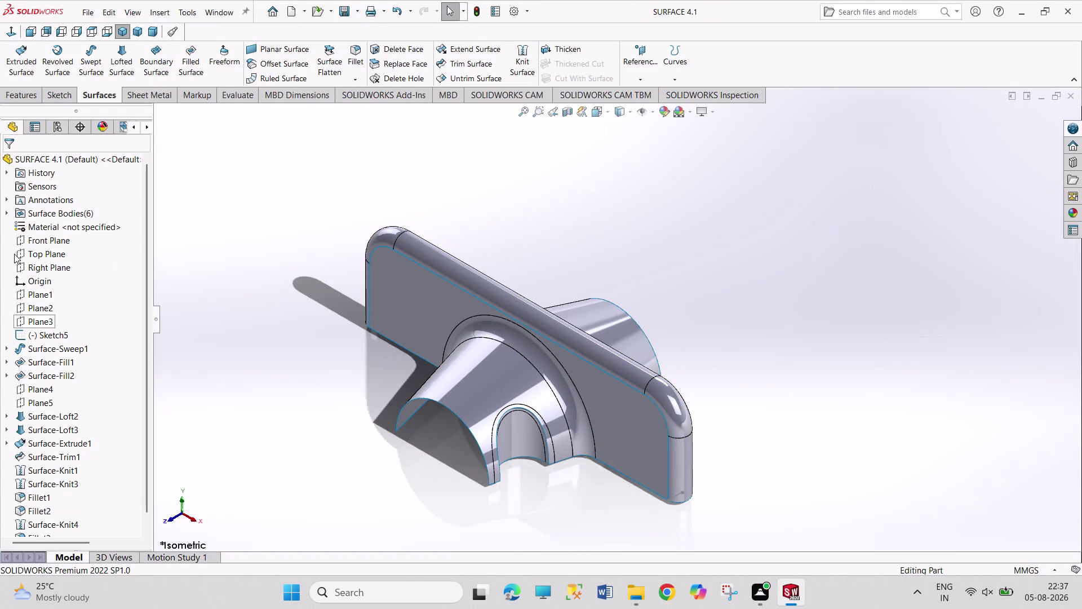
click(31, 298)
click(35, 311)
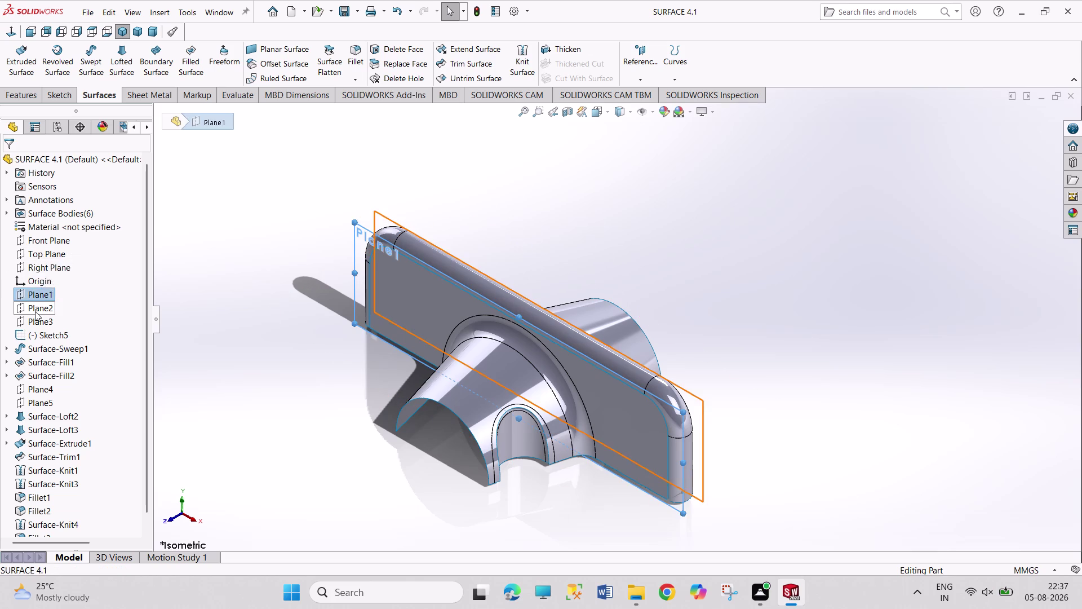
click(252, 324)
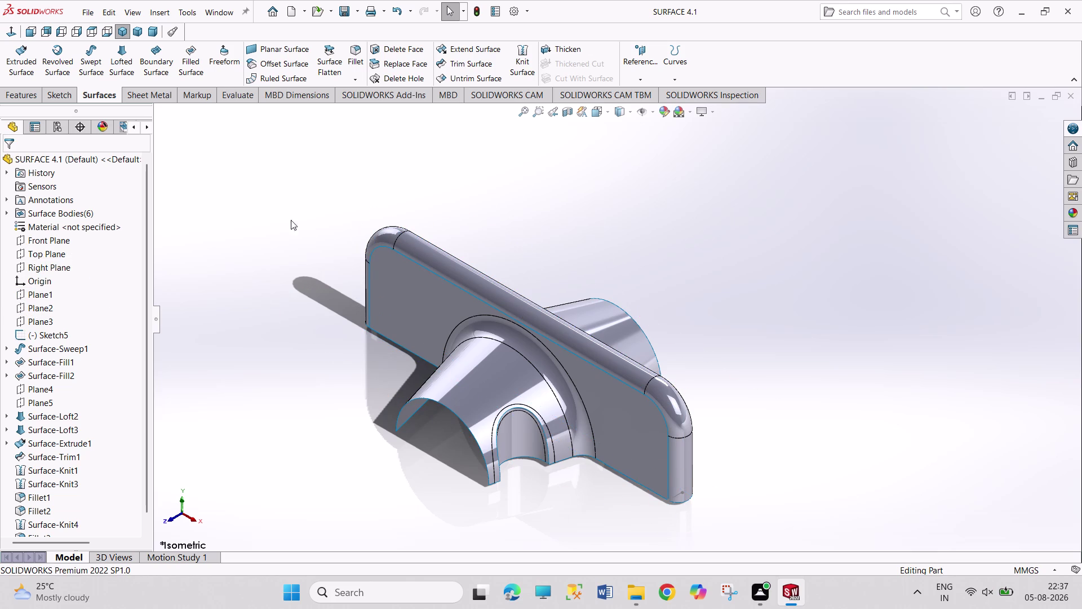
drag(290, 214, 365, 298)
drag(616, 134, 759, 267)
drag(667, 160, 833, 299)
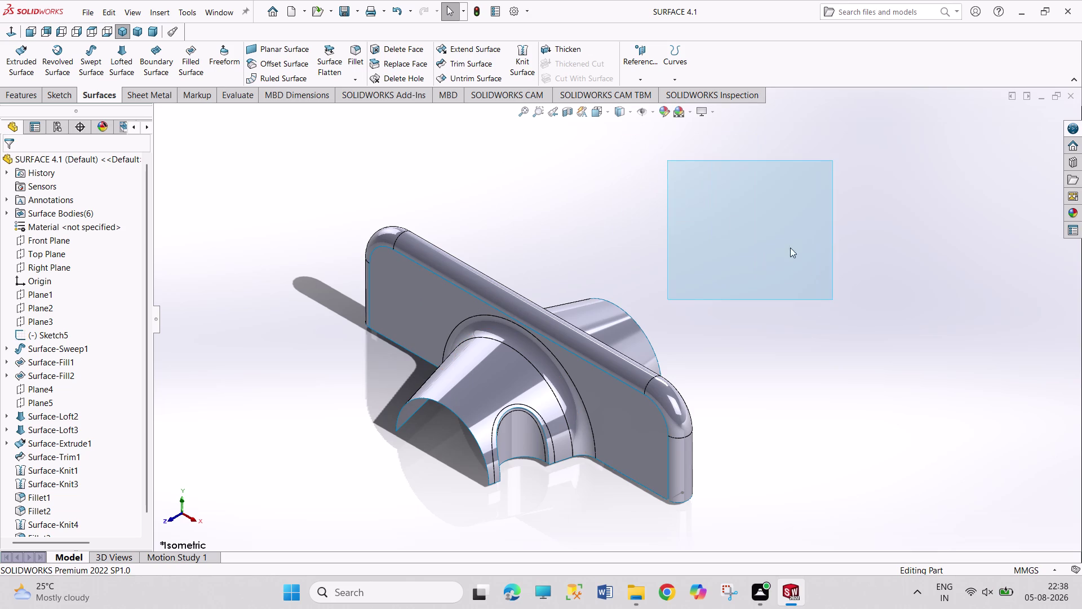
drag(724, 212, 821, 286)
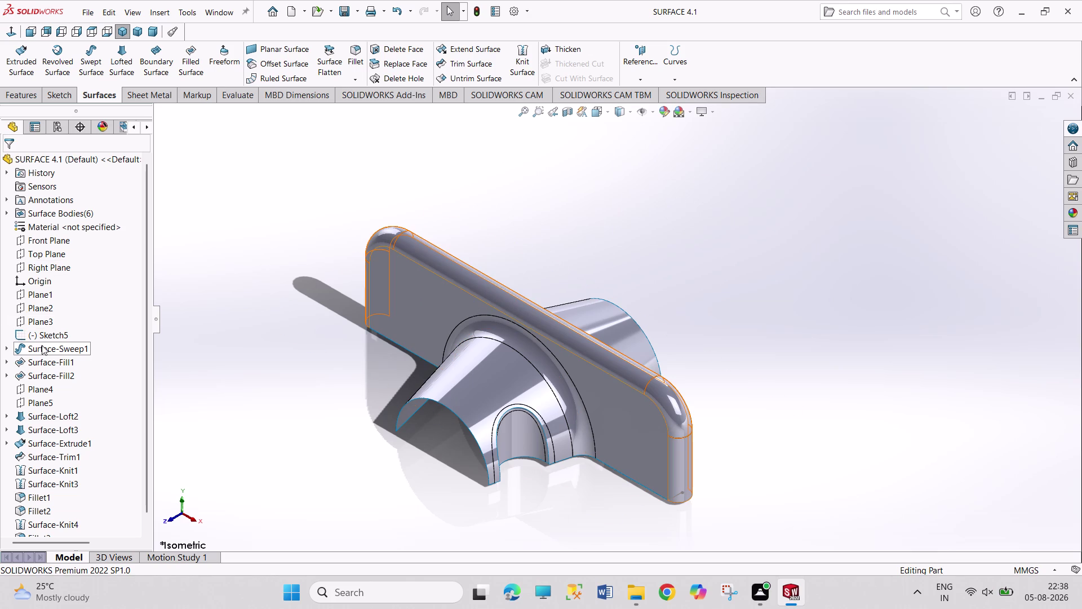
Expand Surface-Sweep1 to reveal Sketch6 and Sketch4, and edit Sketch6.
click(7, 349)
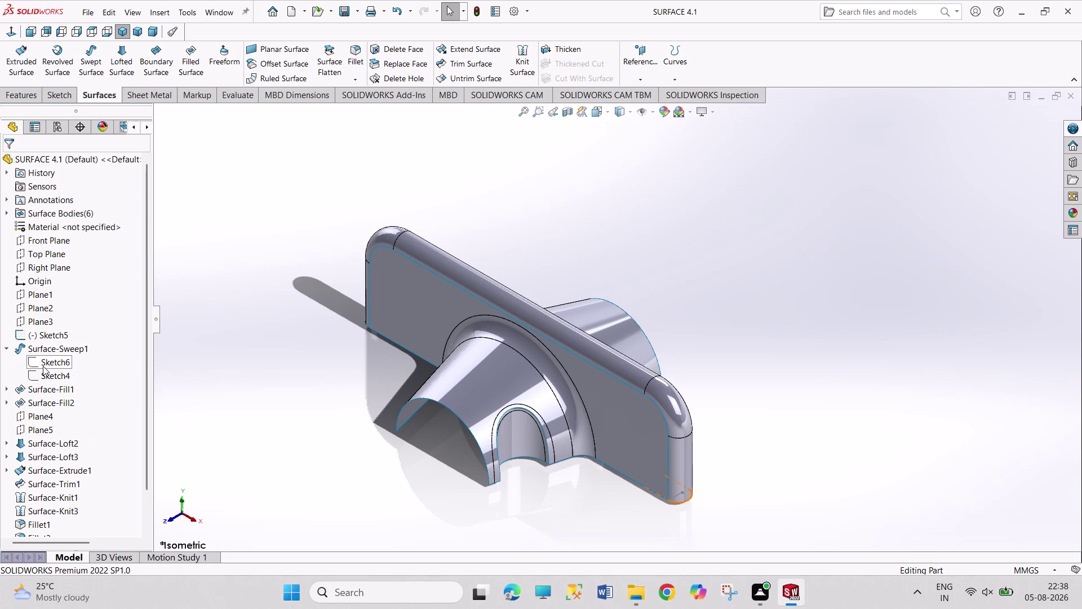
click(43, 366)
click(52, 336)
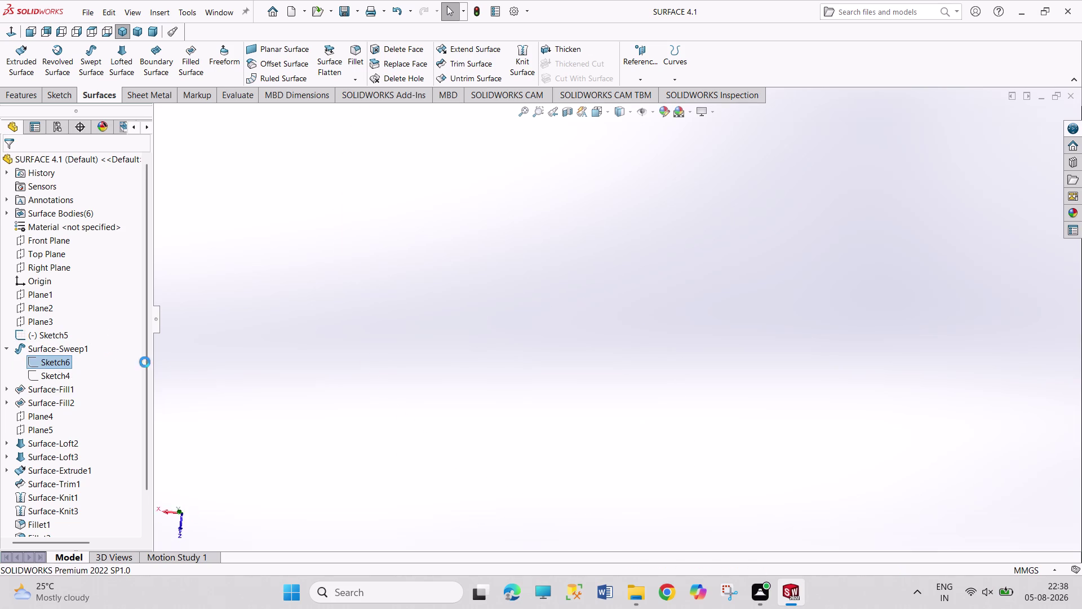
Review Sketch6's U-shaped profile and Sketch4 path, then exit the sketch.
scroll(up, 3)
scroll(up, 3)
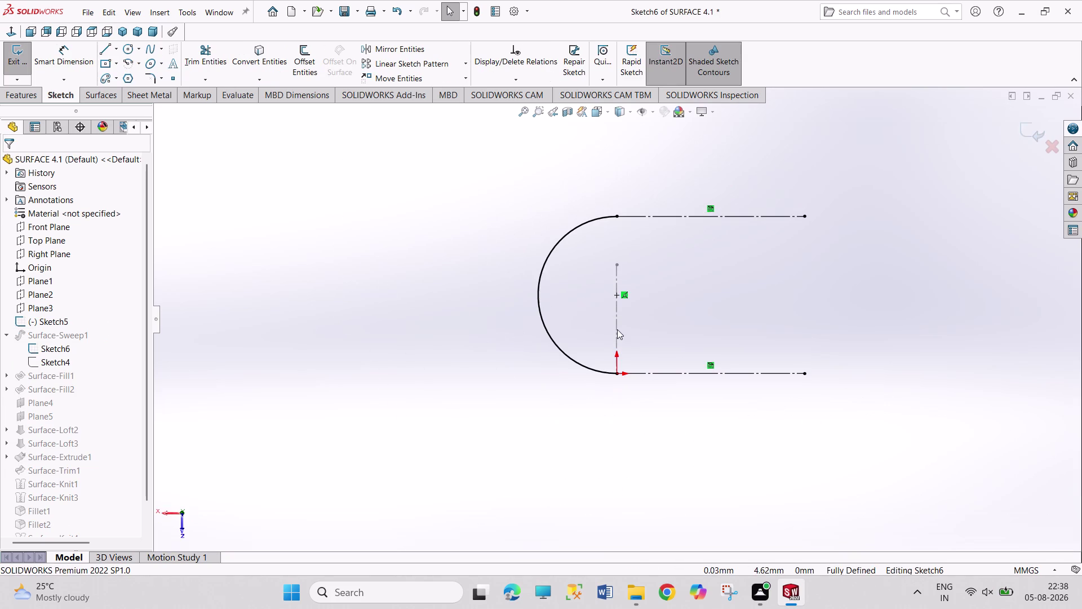
click(42, 361)
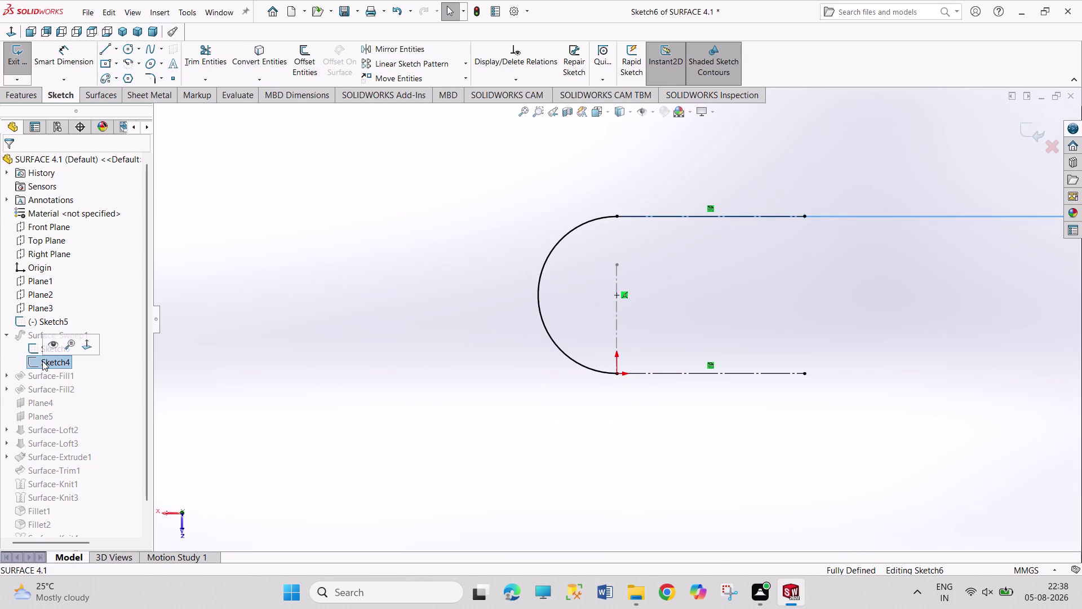
double_click(43, 361)
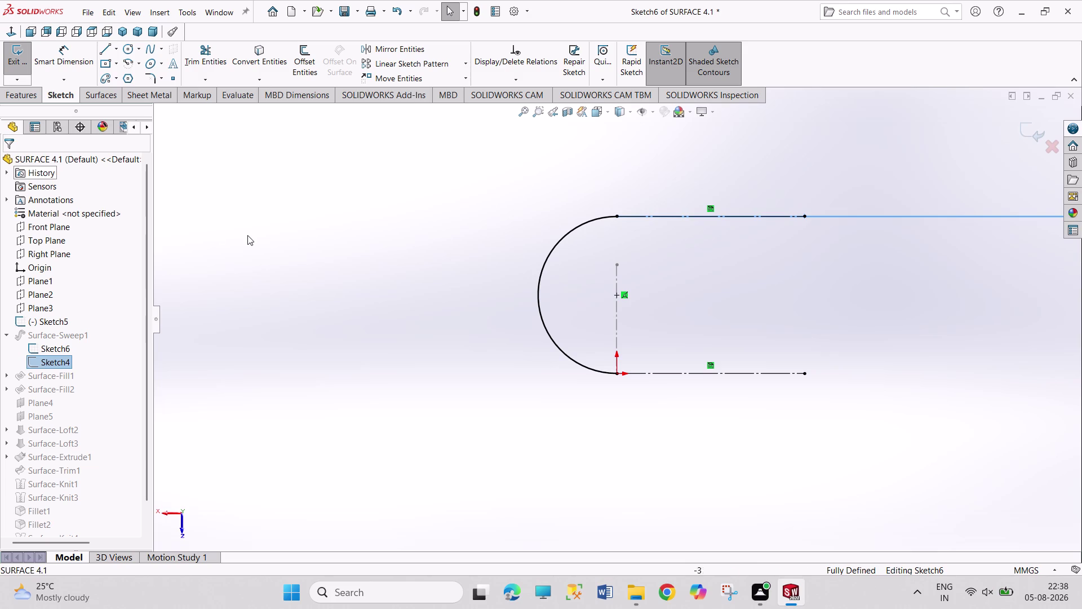
double_click(248, 235)
double_click(18, 57)
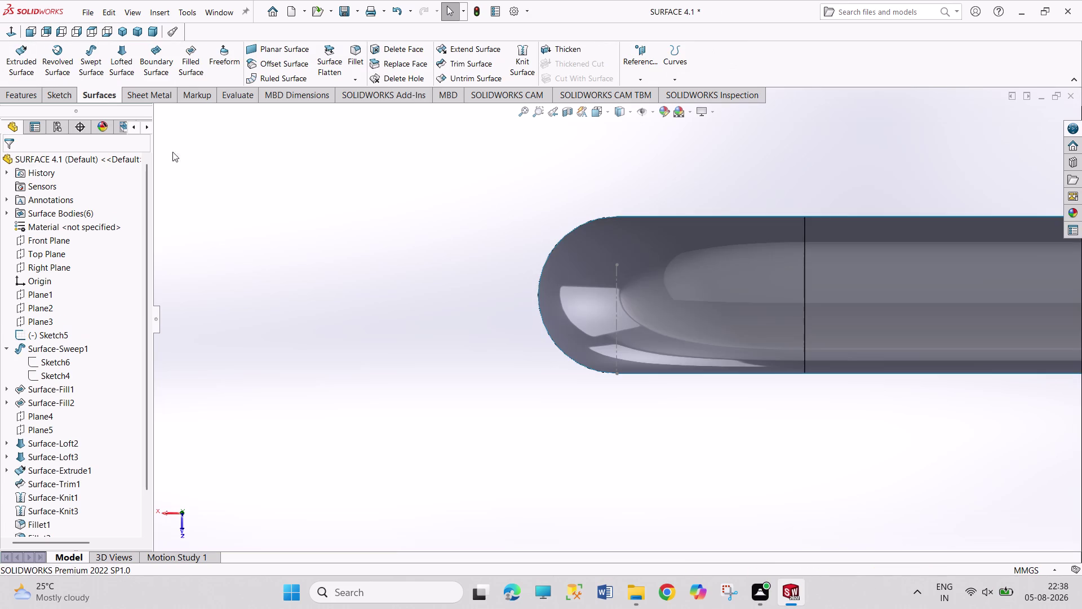
Open Sketch5 for editing to view its vertical centerline.
scroll(up, 3)
scroll(up, 3)
scroll(up, 3)
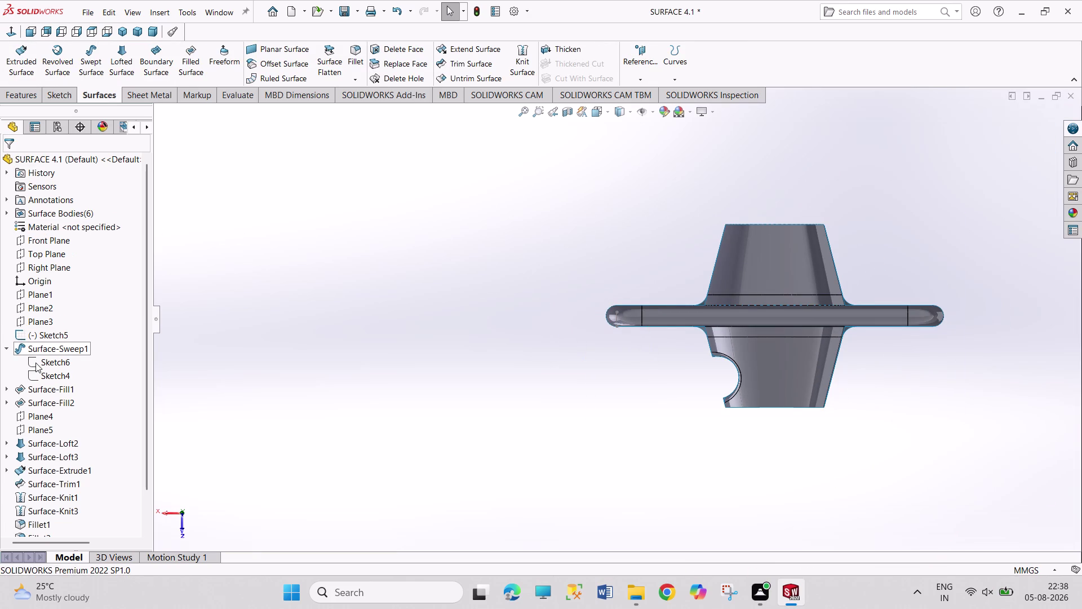
click(40, 336)
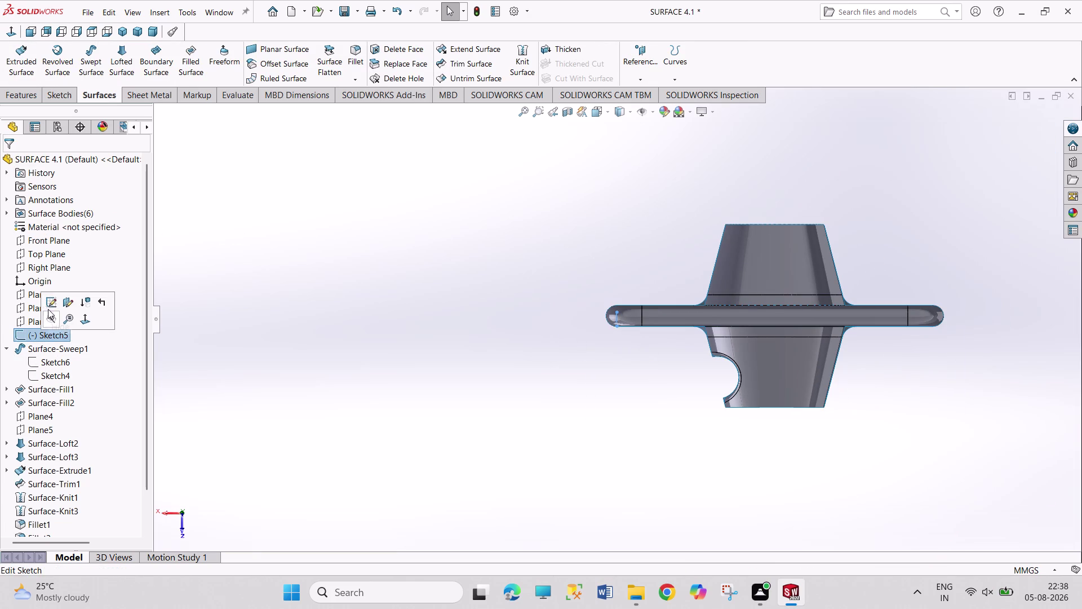
click(50, 302)
scroll(up, 3)
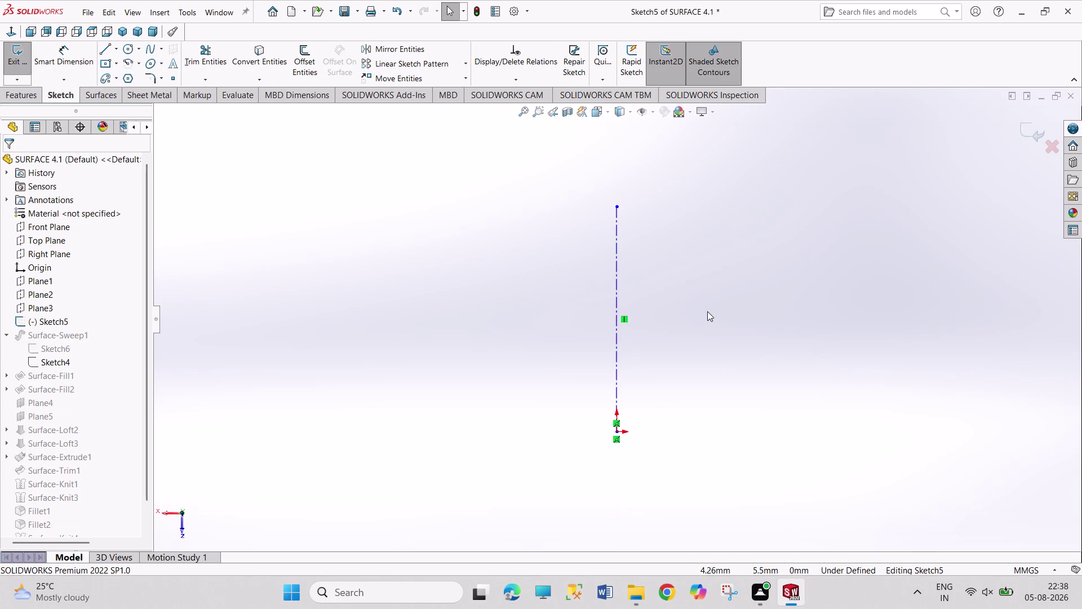
click(462, 236)
click(543, 518)
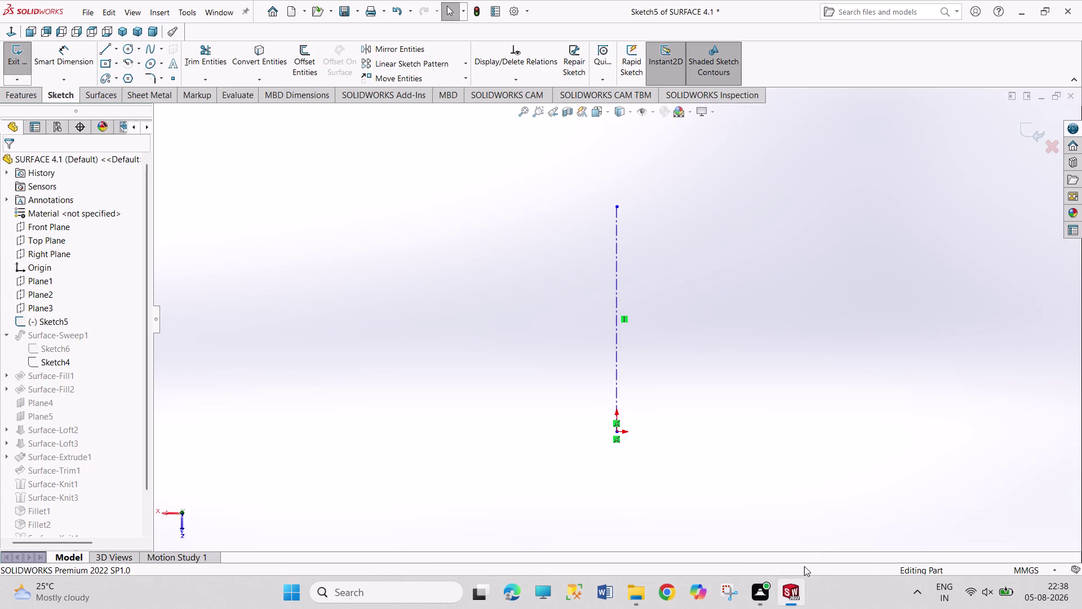